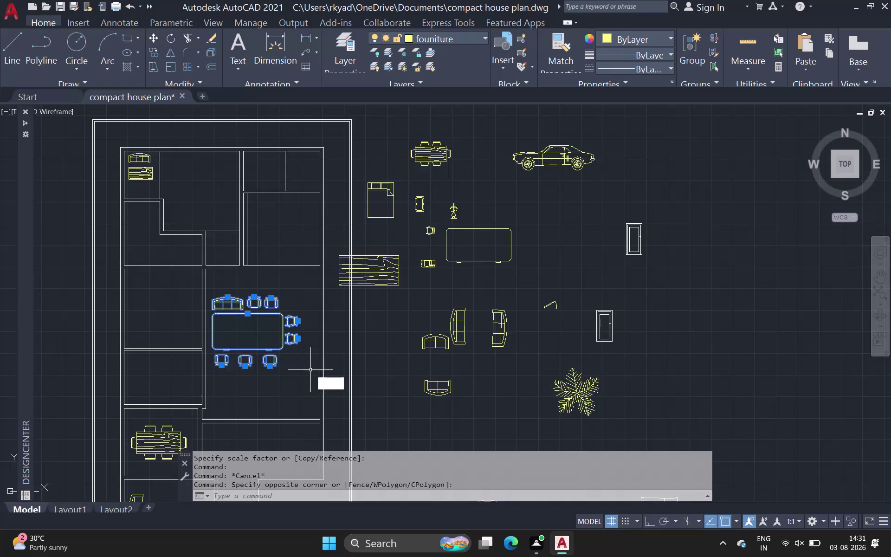
Move the dining table and eight chairs into the central room, then select the bed block.
click(281, 348)
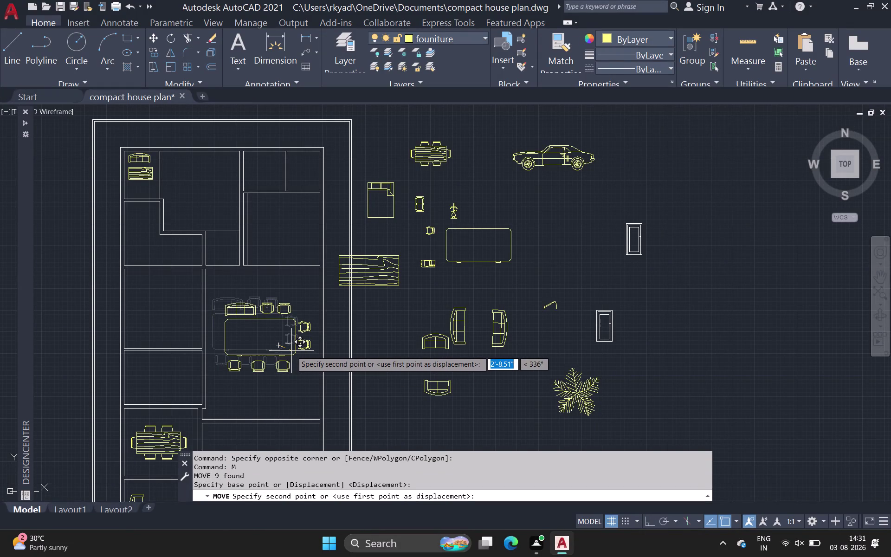
click(292, 350)
scroll(down, 3)
middle_drag(366, 368, 358, 351)
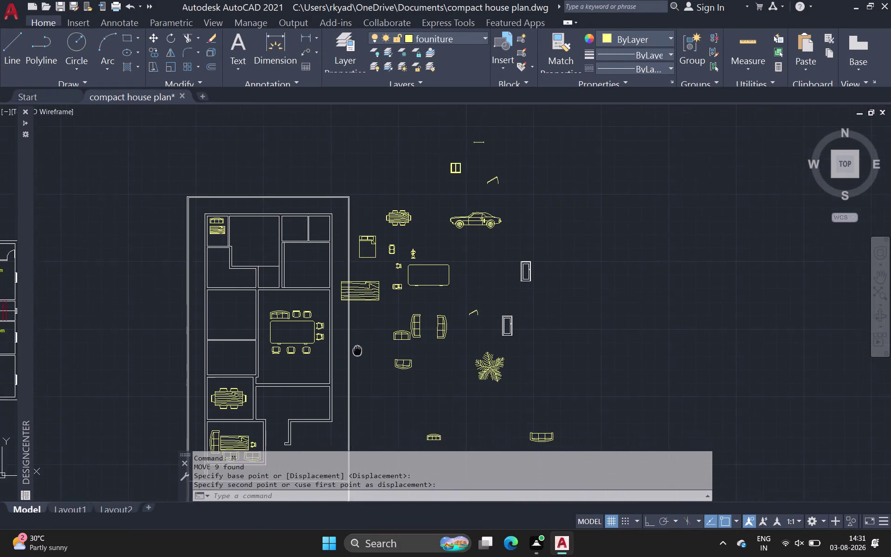
middle_drag(358, 351, 332, 323)
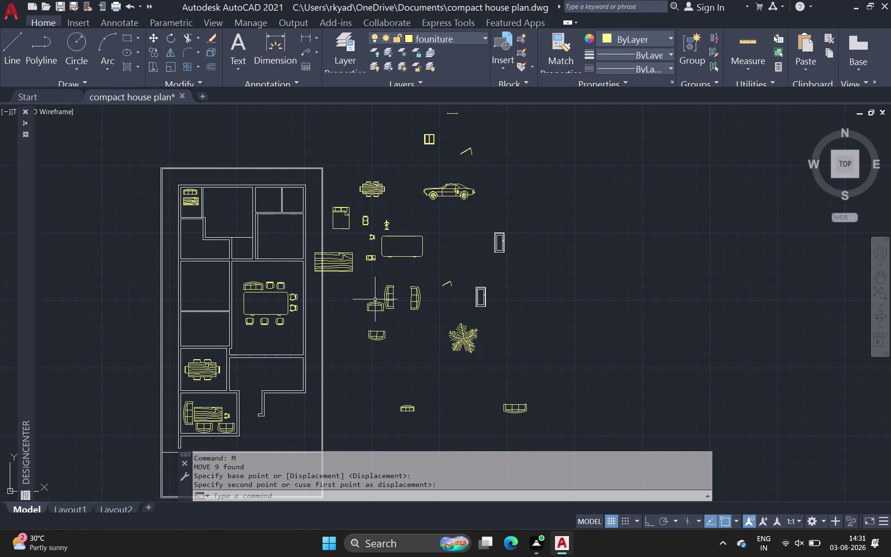
click(343, 209)
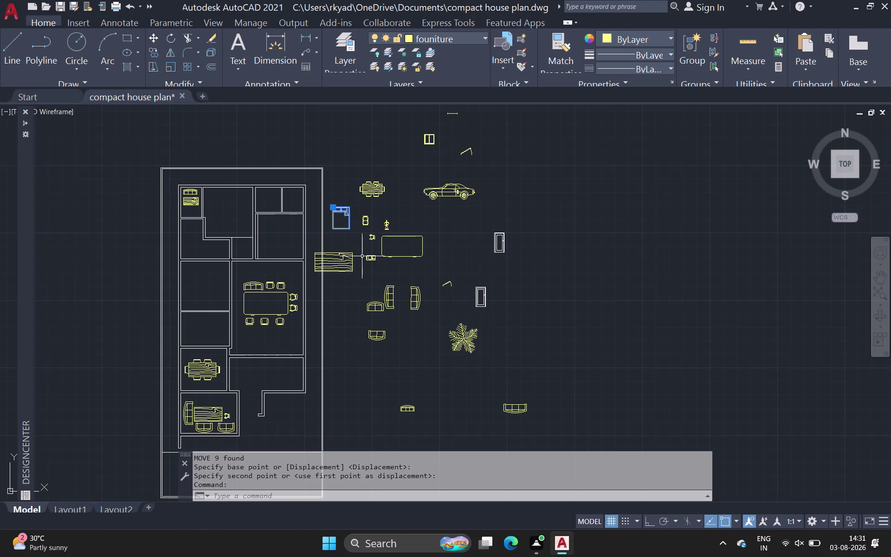
Copy the bed block to a spot below the loose furniture.
key(c)
key(o)
key(space)
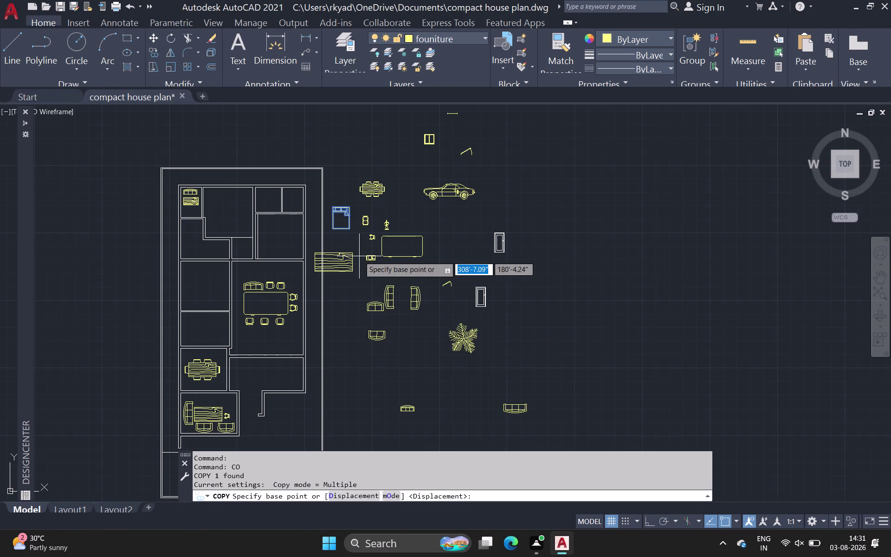
click(345, 230)
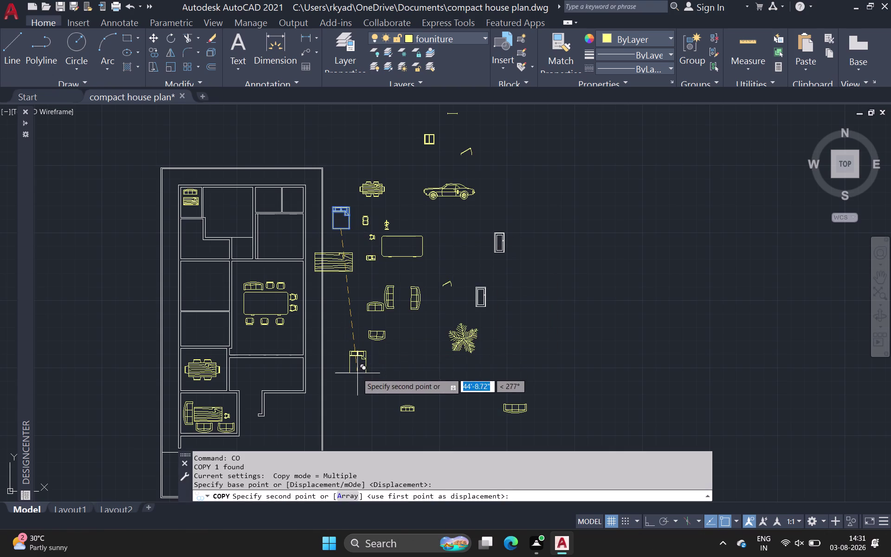
click(357, 374)
key(Escape)
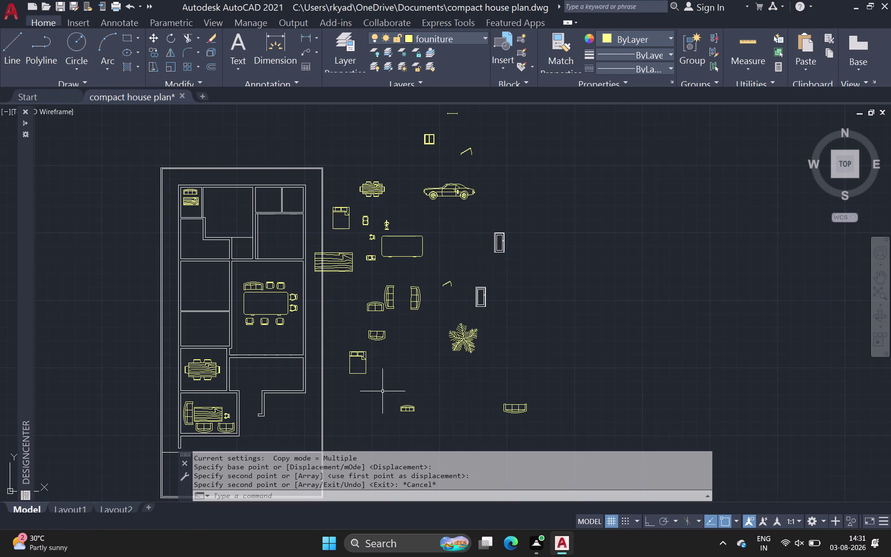
Rotate the copied bed about a pivot point to its new orientation.
drag(341, 341, 342, 353)
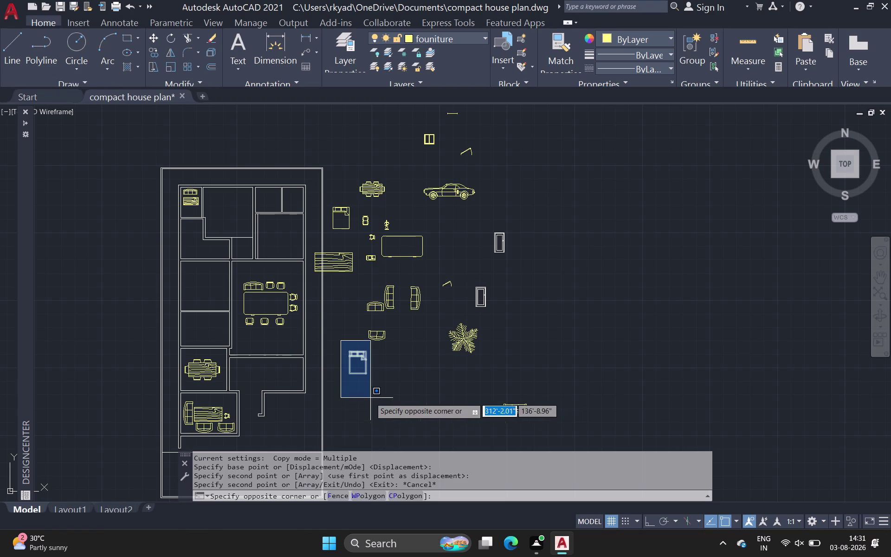
click(370, 398)
key(r)
key(o)
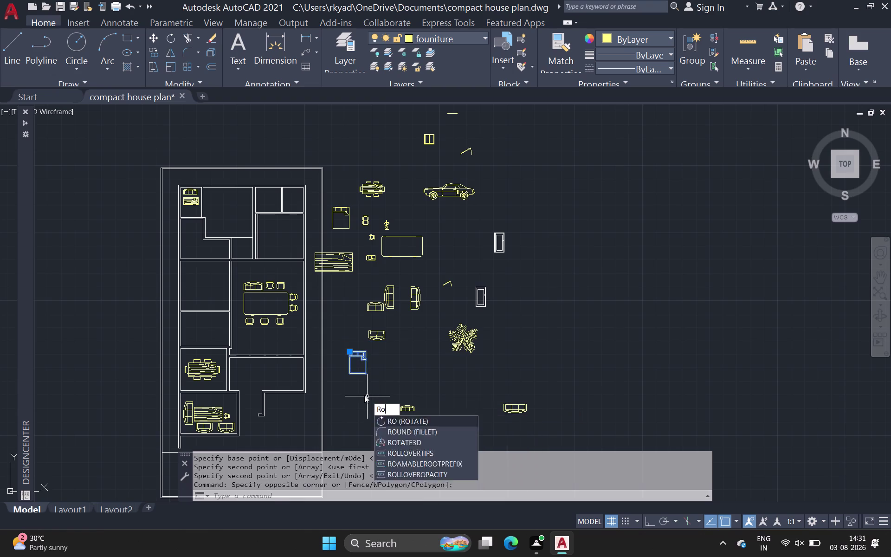
key(space)
click(367, 376)
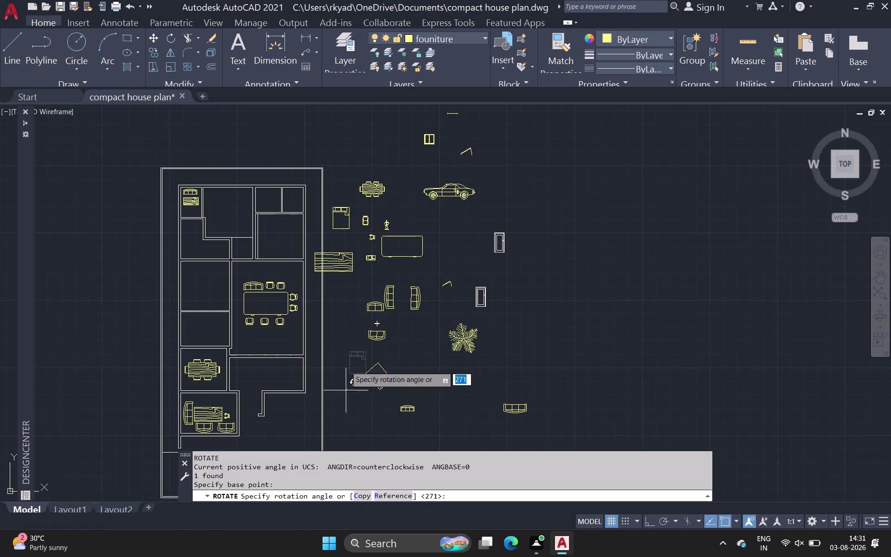
click(363, 314)
click(367, 384)
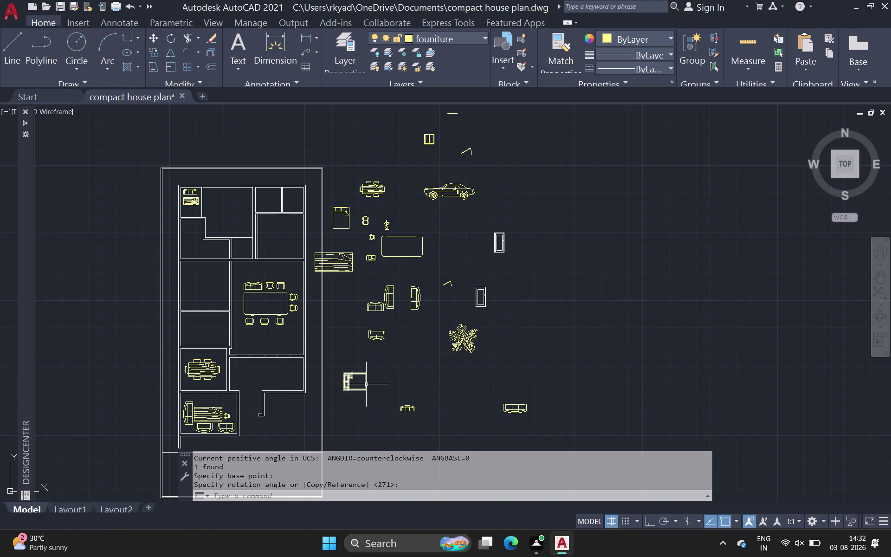
Copy the rotated bed into the upper room of the house plan.
key(c)
key(o)
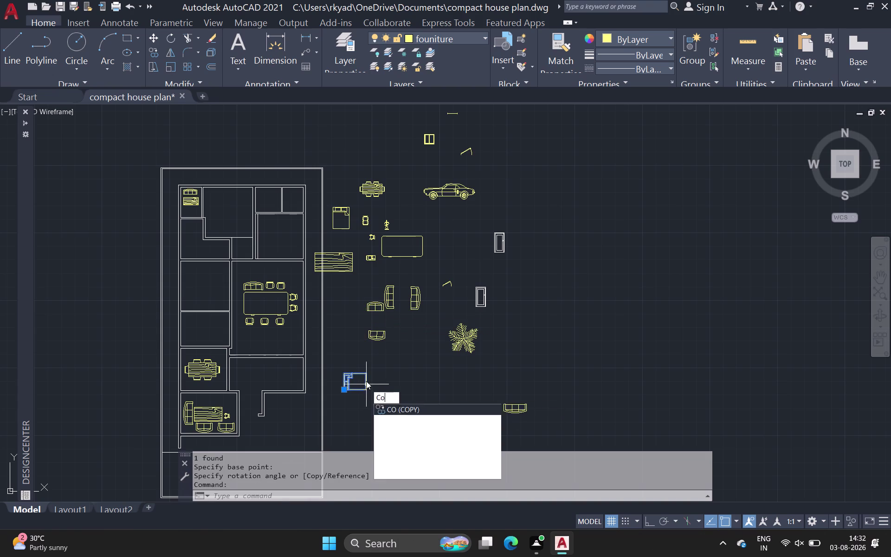
key(space)
click(366, 390)
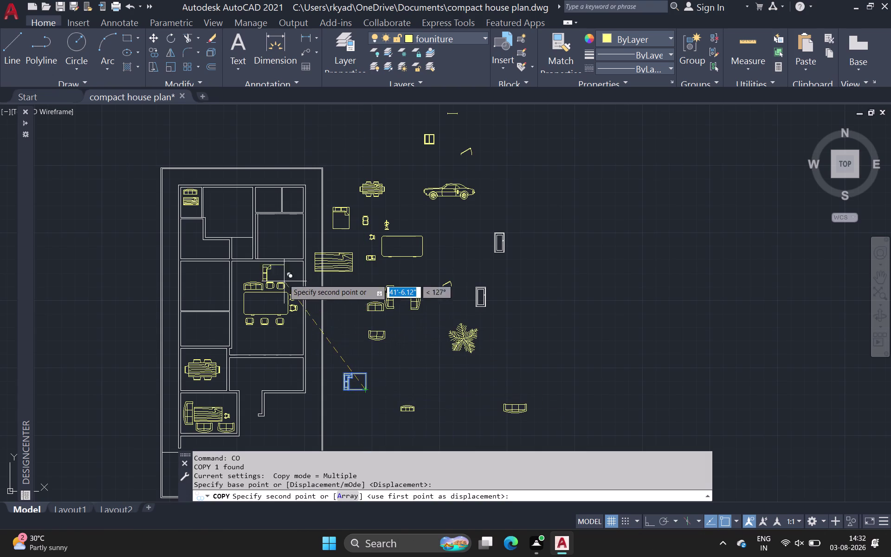
click(282, 245)
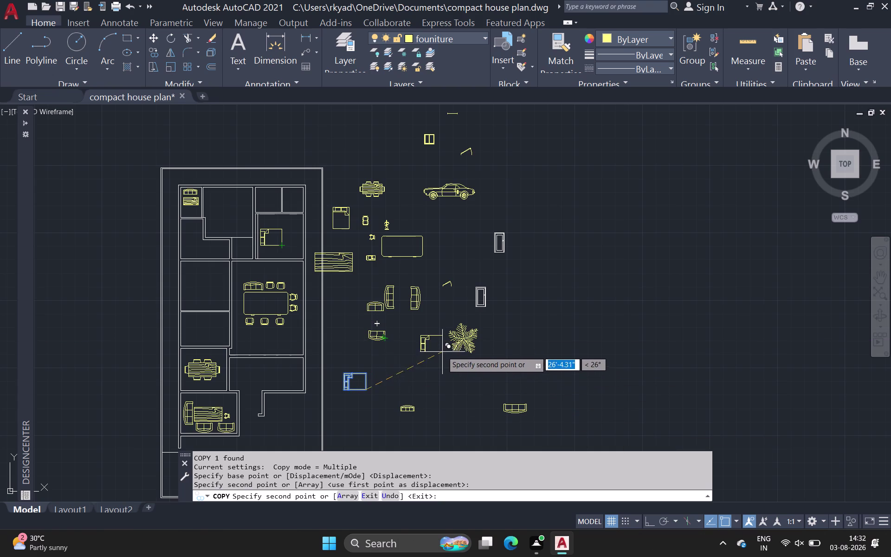
key(Escape)
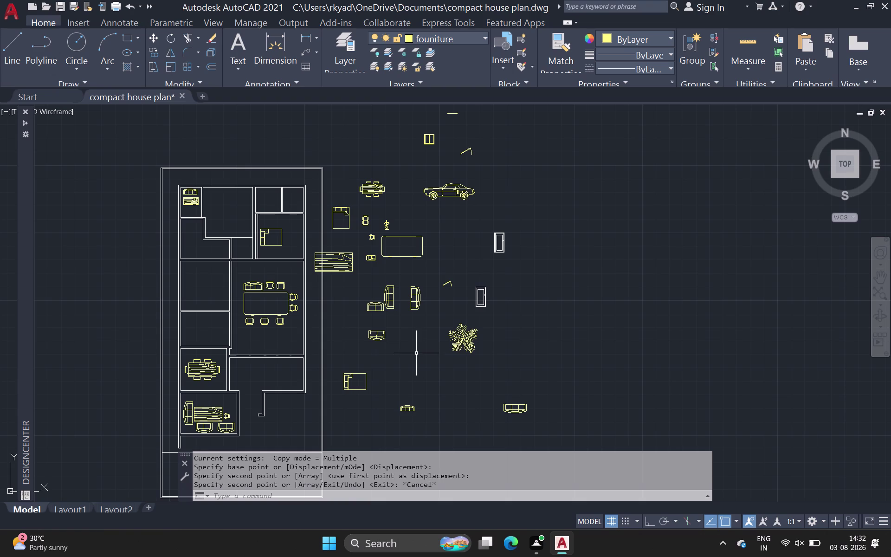
scroll(down, 3)
Browse DesignCenter to House Designer.dwg Blocks and open Toilet - top for insertion.
middle_drag(378, 348, 358, 326)
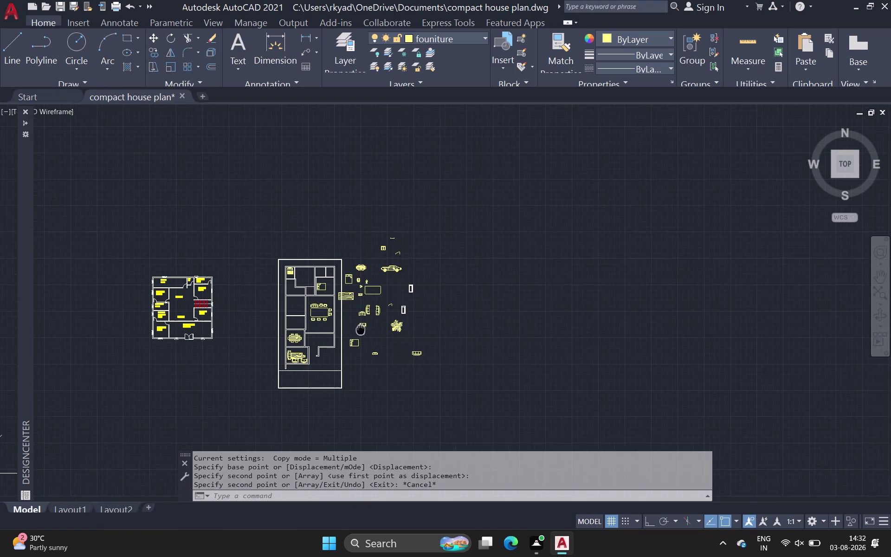
middle_drag(357, 326, 326, 314)
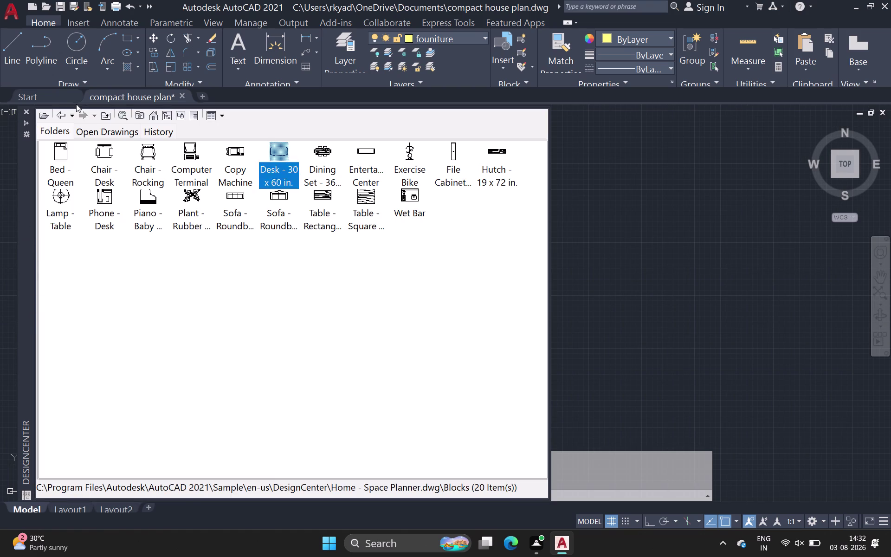
click(151, 115)
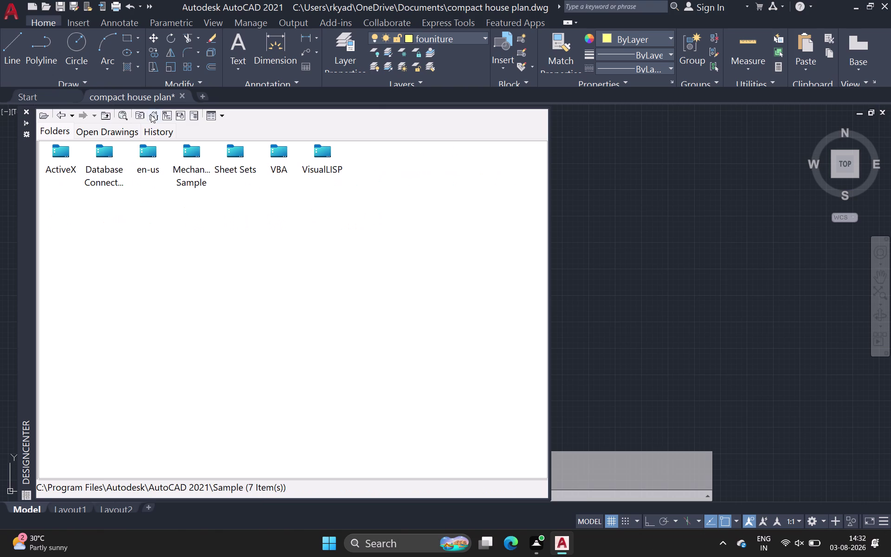
click(151, 154)
double_click(151, 153)
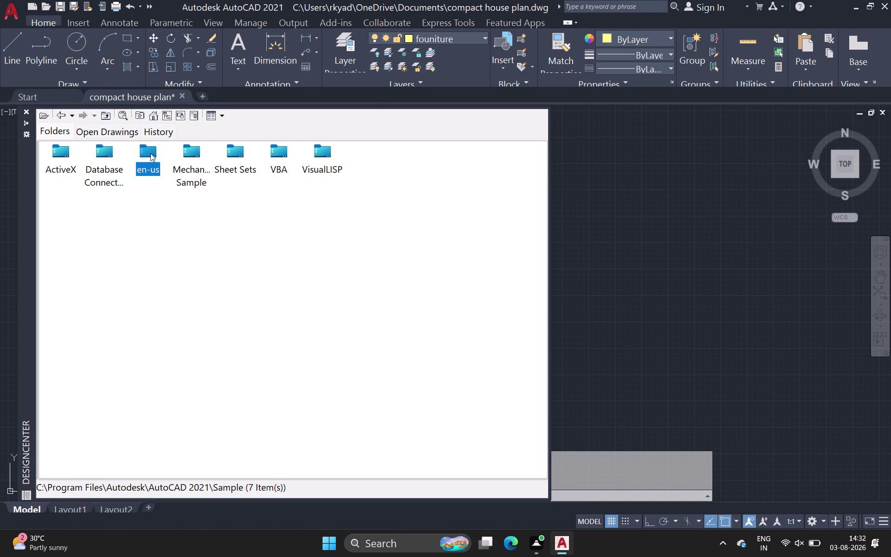
click(75, 158)
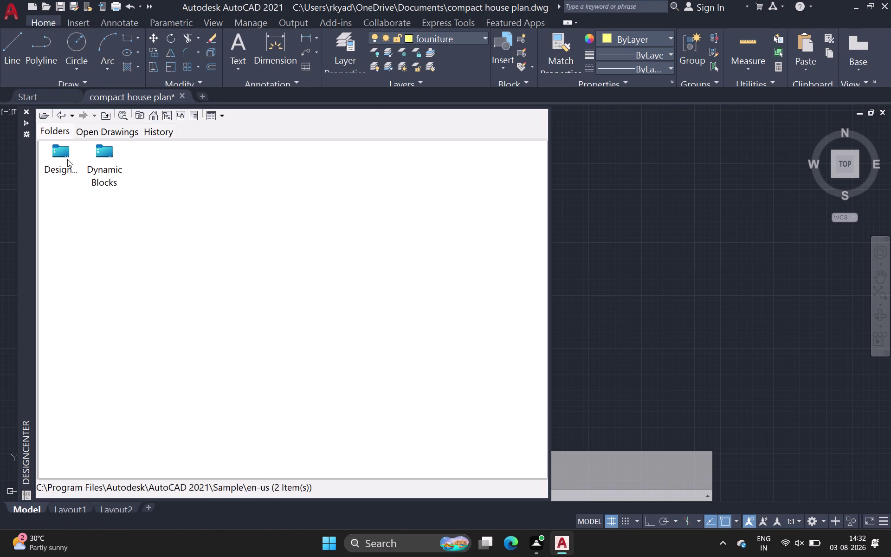
double_click(62, 160)
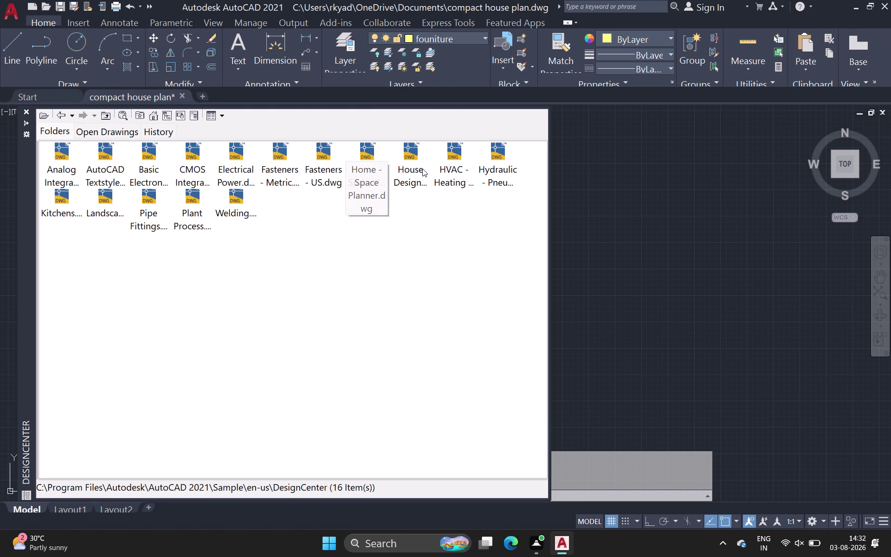
double_click(410, 168)
double_click(409, 152)
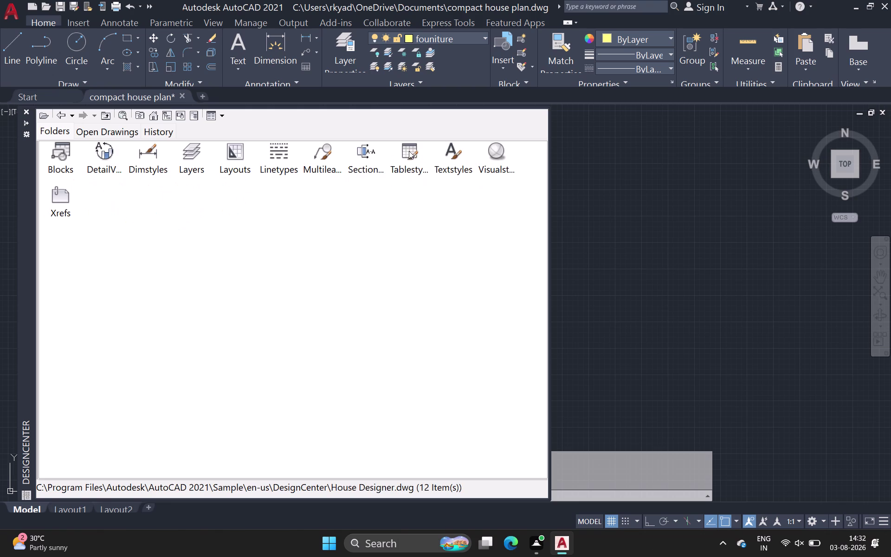
double_click(65, 145)
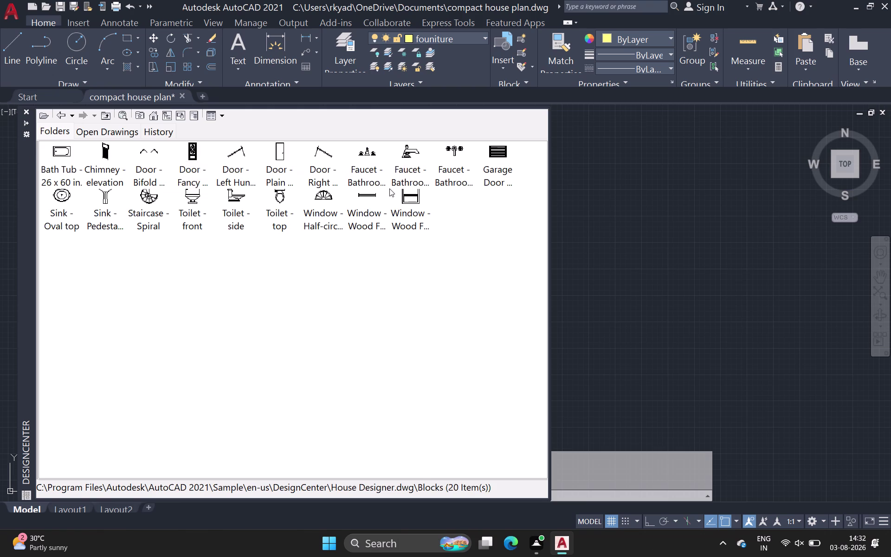
double_click(279, 195)
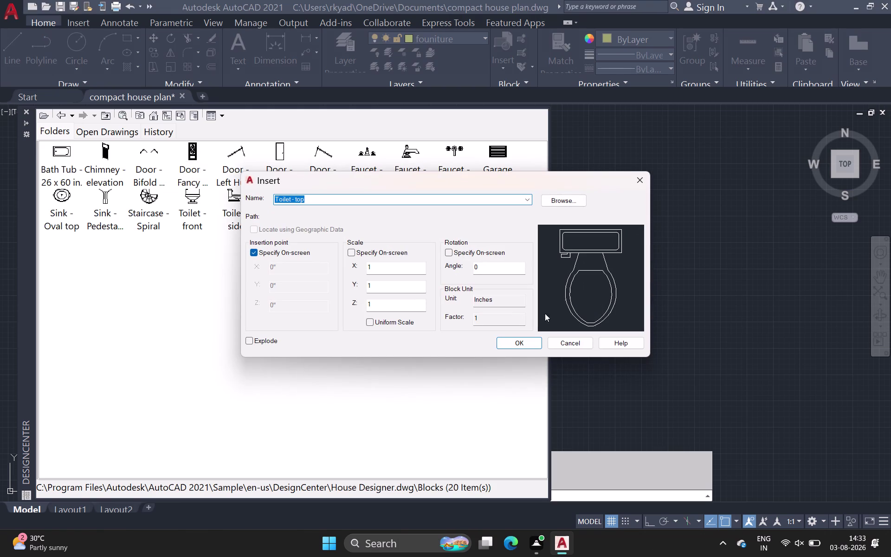
Accept the Toilet - top insertion settings and try placing it in the drawing.
click(533, 342)
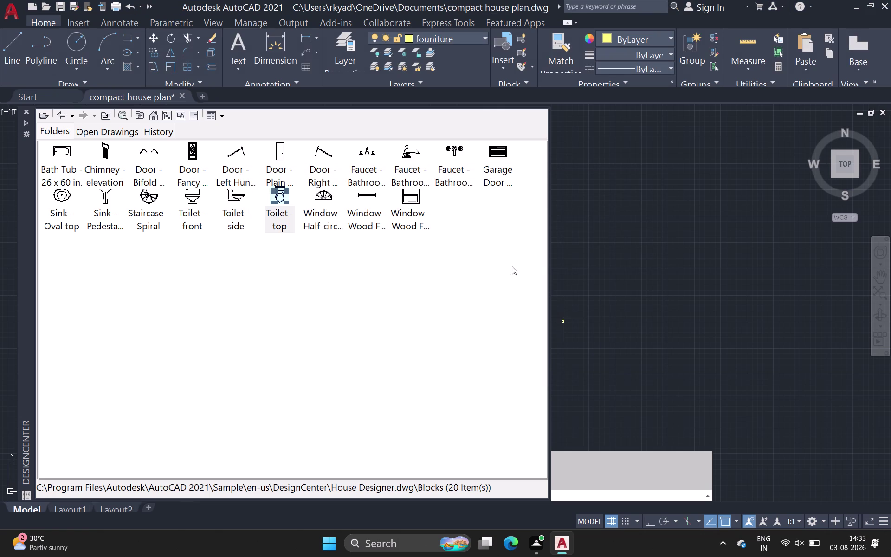
click(565, 271)
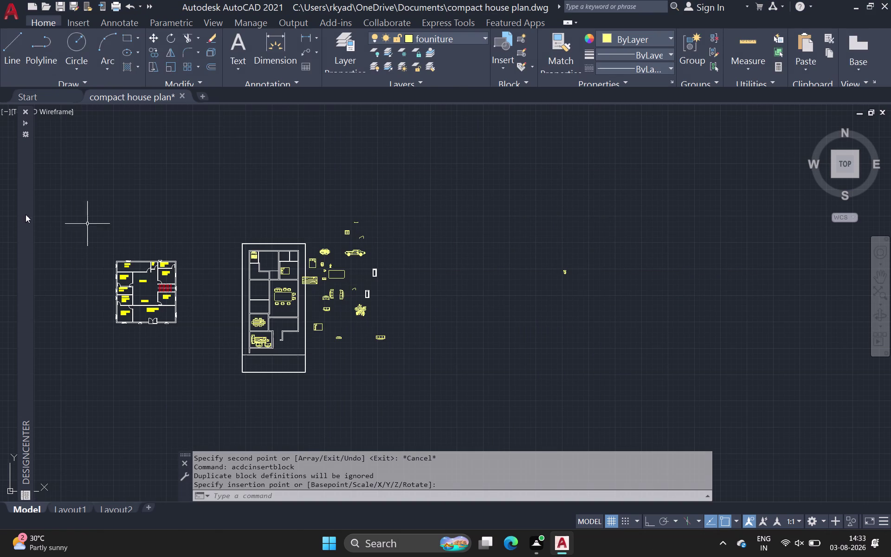
click(12, 203)
click(24, 201)
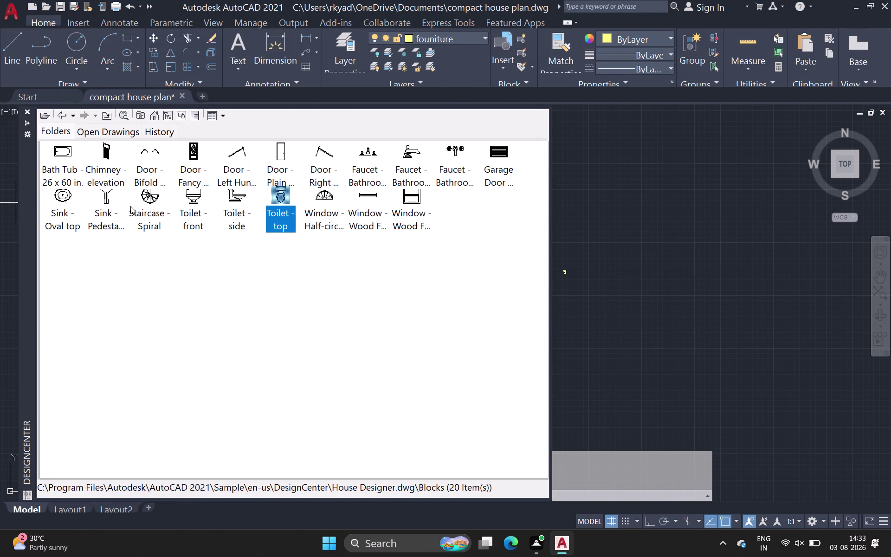
Try inserting the Sink - Oval top and Toilet - side blocks from DesignCenter.
double_click(62, 196)
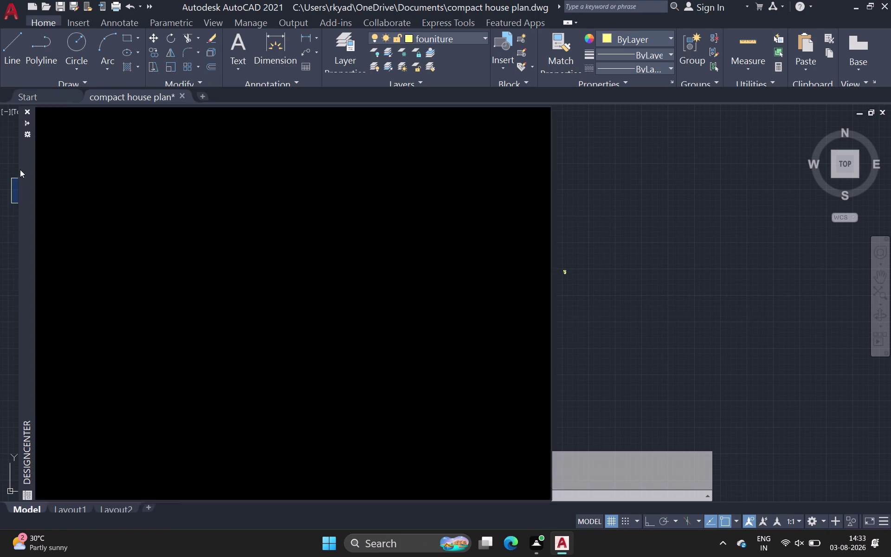
double_click(75, 198)
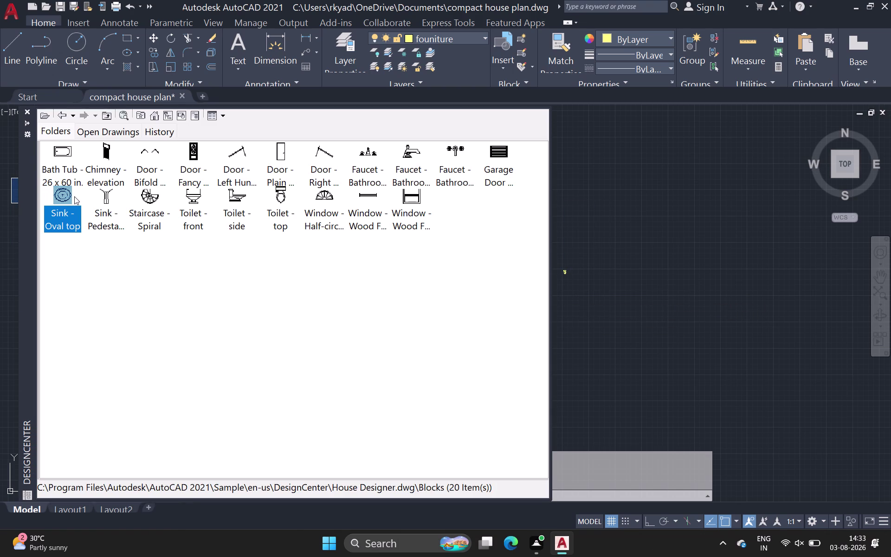
double_click(65, 194)
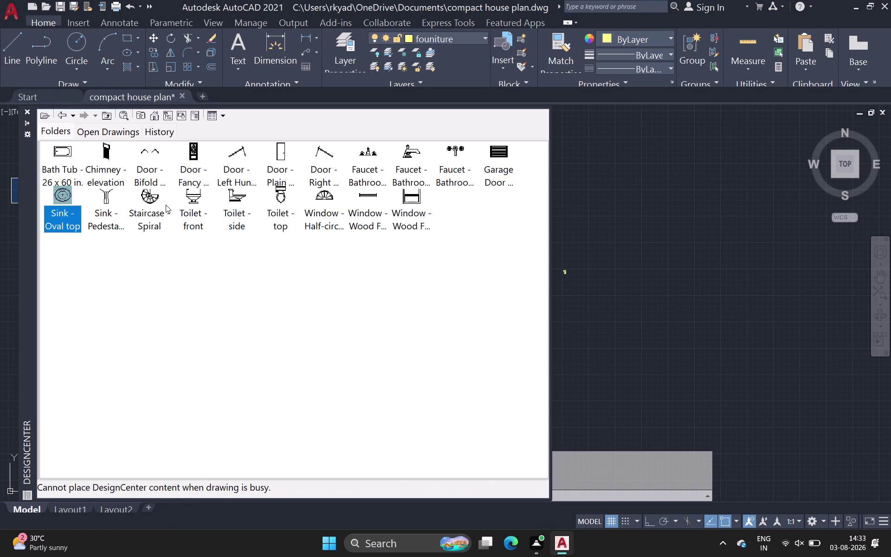
double_click(236, 199)
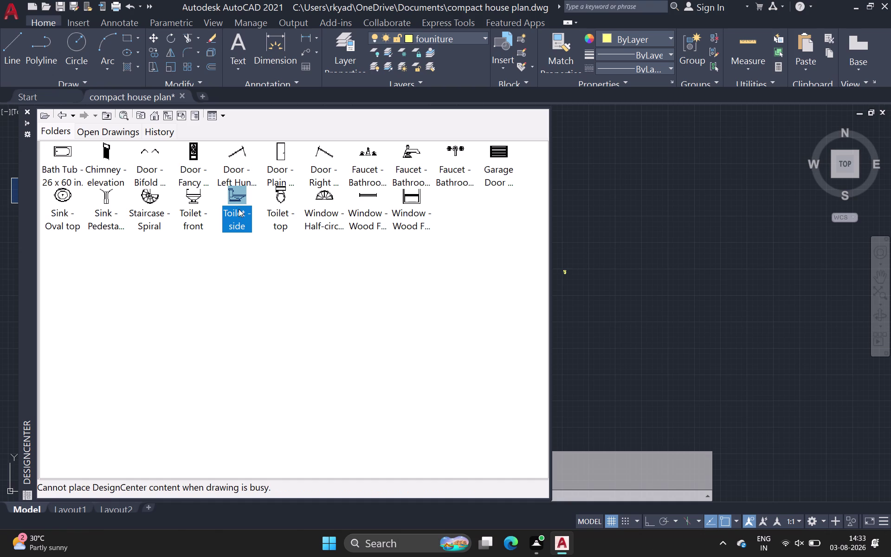
double_click(235, 213)
double_click(240, 222)
double_click(322, 168)
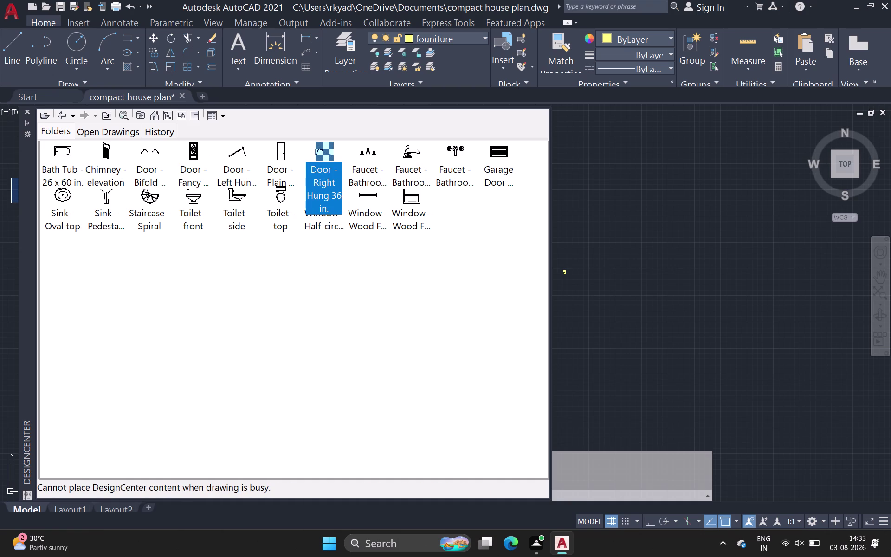
Try the Door - Right Hung and Garage Door blocks, then cancel the pending command.
double_click(503, 169)
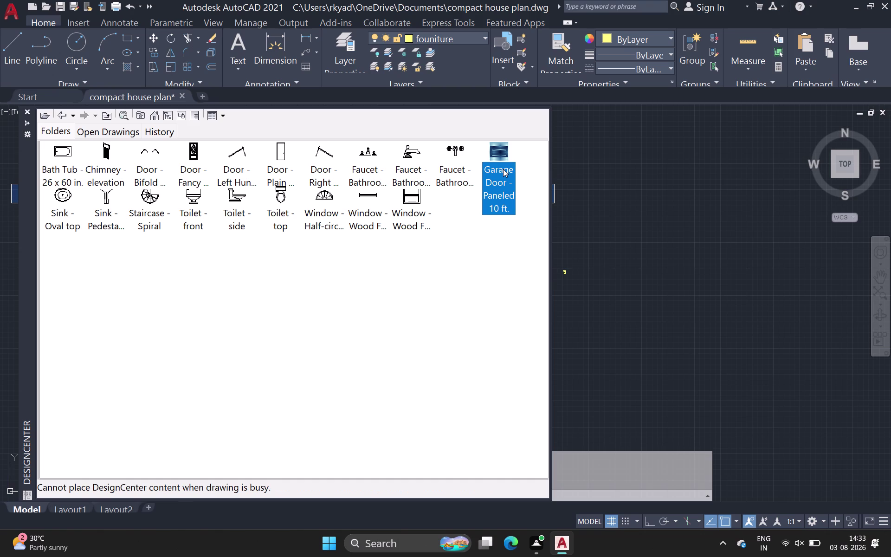
double_click(487, 151)
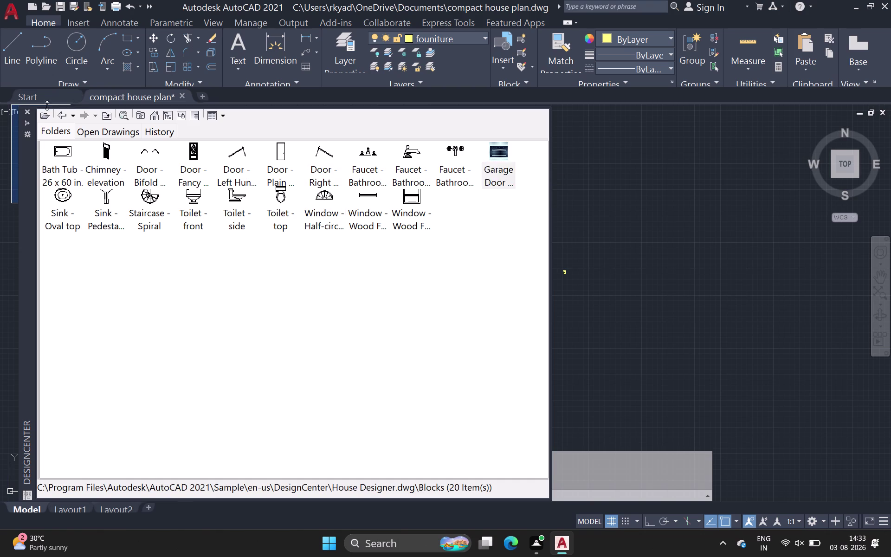
key(Escape)
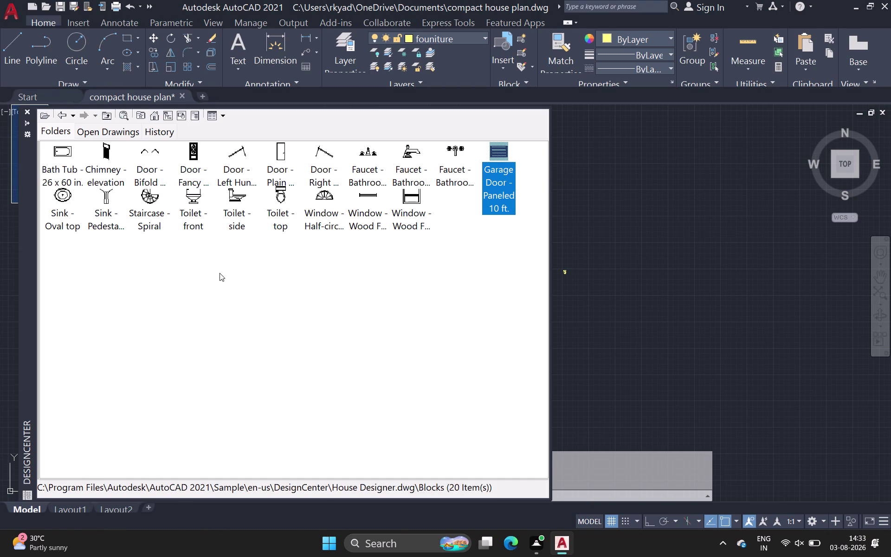
key(Escape)
key(Escape)
key(Escape)
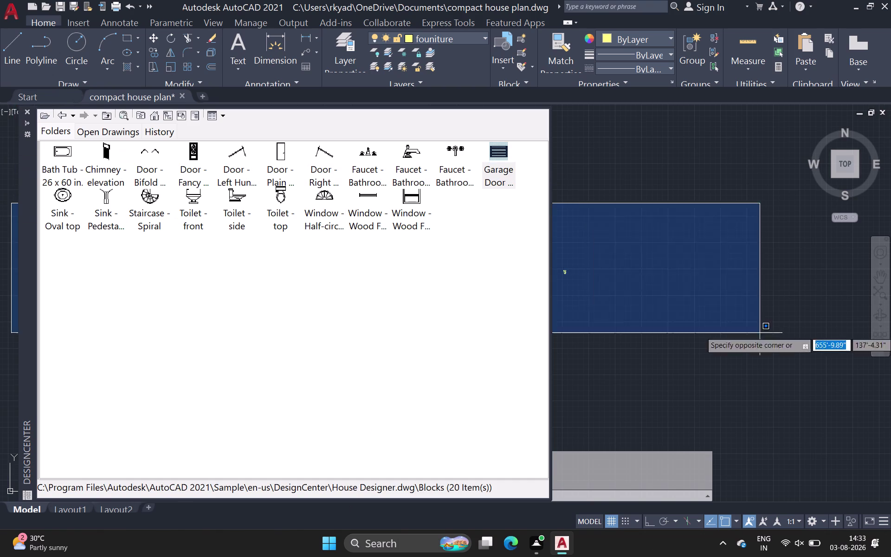
key(Escape)
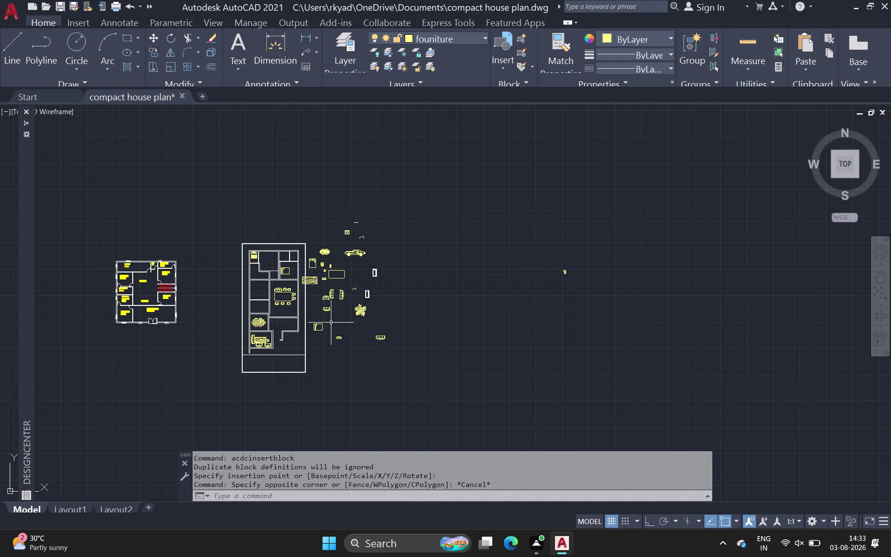
Bring back DesignCenter and dismiss the Toilet - side insertion options.
click(26, 194)
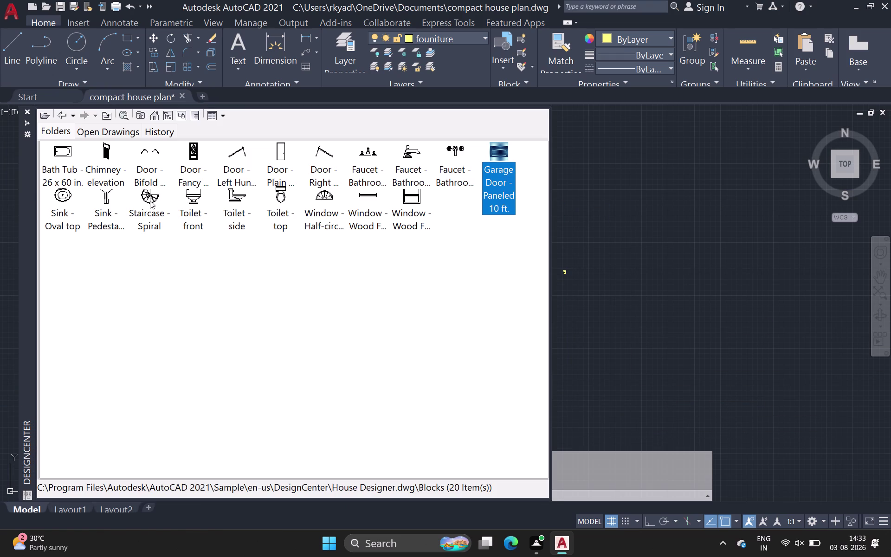
double_click(240, 199)
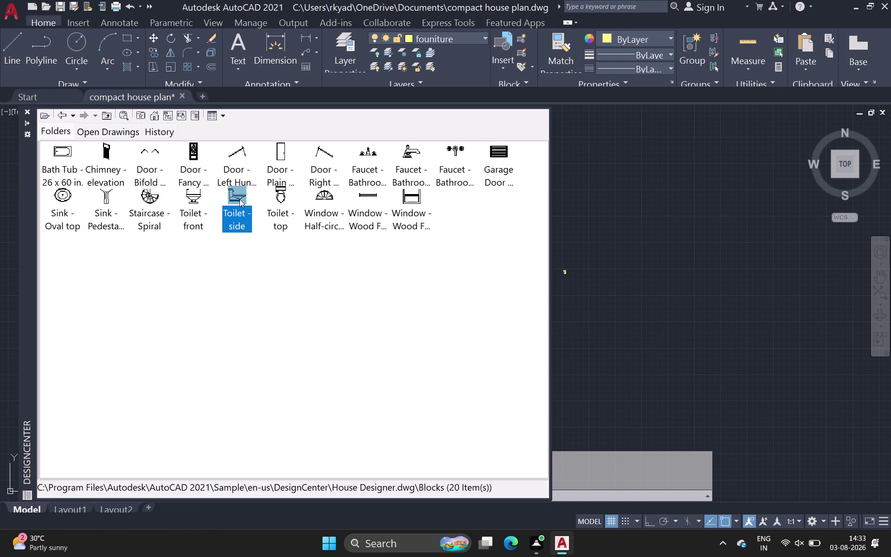
click(517, 341)
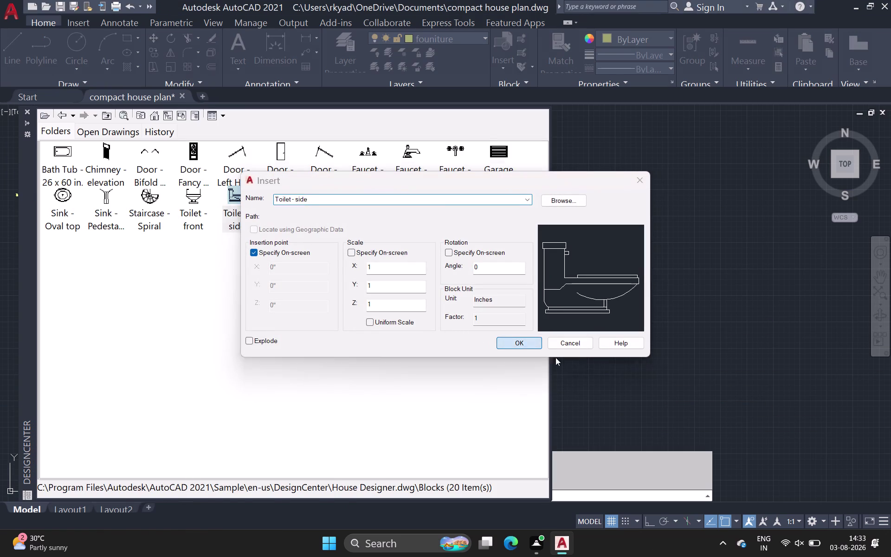
click(567, 312)
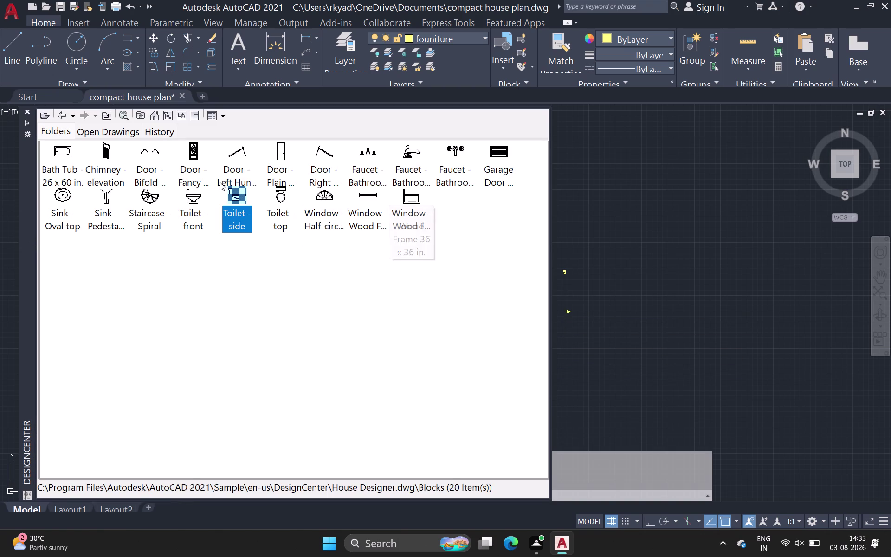
Insert the Door - Bifold 60 in. Opening block to the right of the plan.
double_click(142, 157)
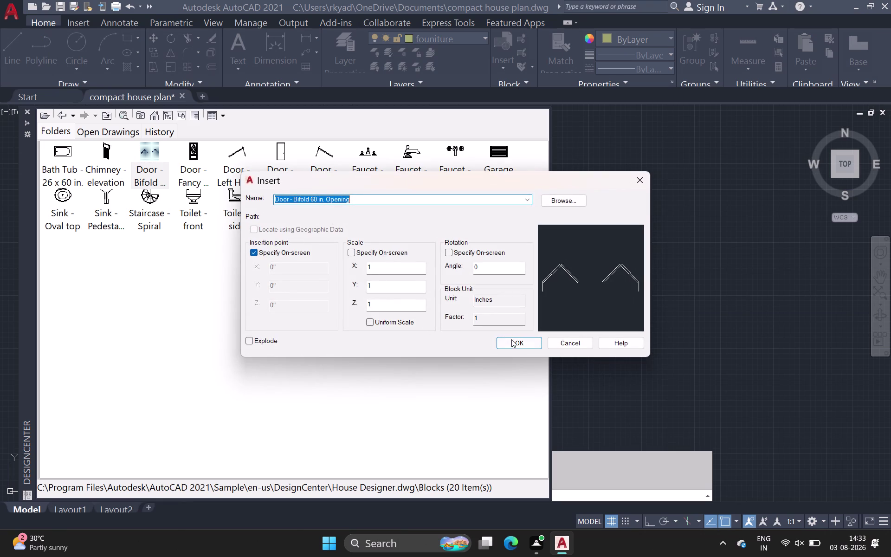
click(513, 344)
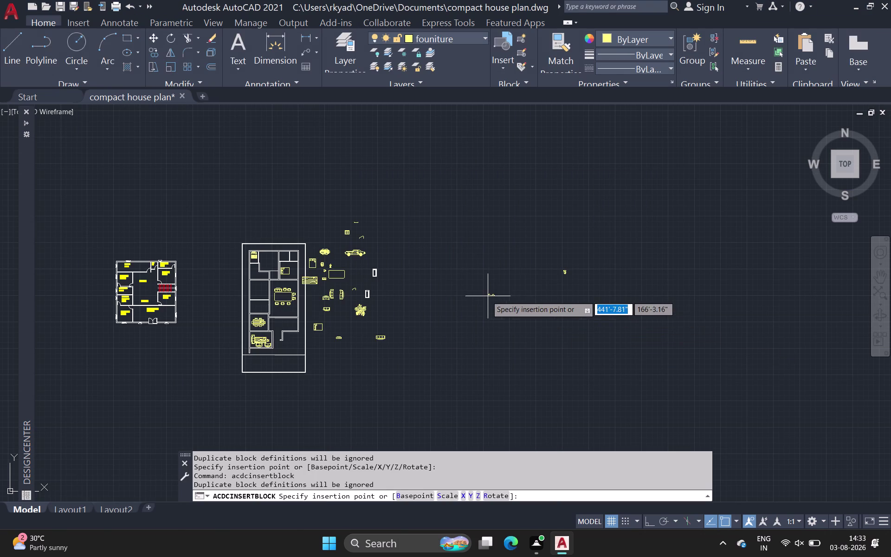
click(480, 294)
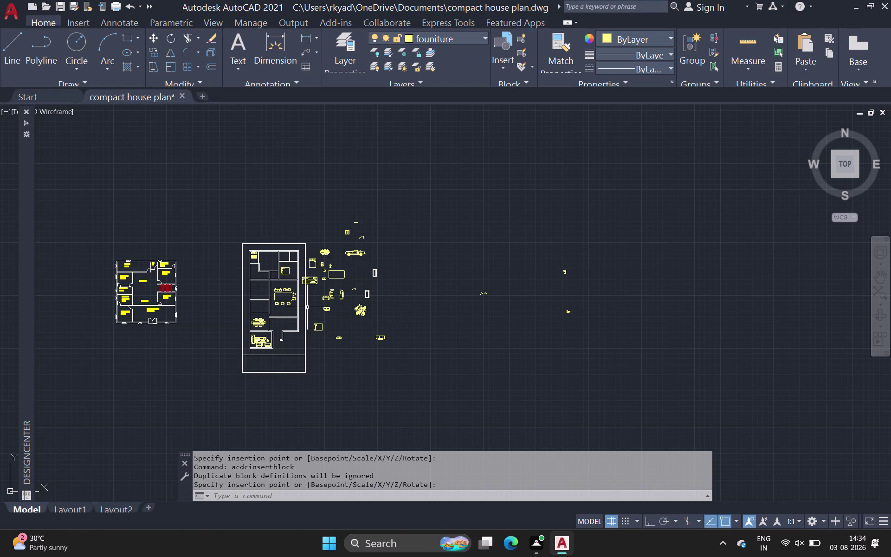
Zoom in and window-select the large rounded-rectangle block among the loose furniture.
scroll(up, 3)
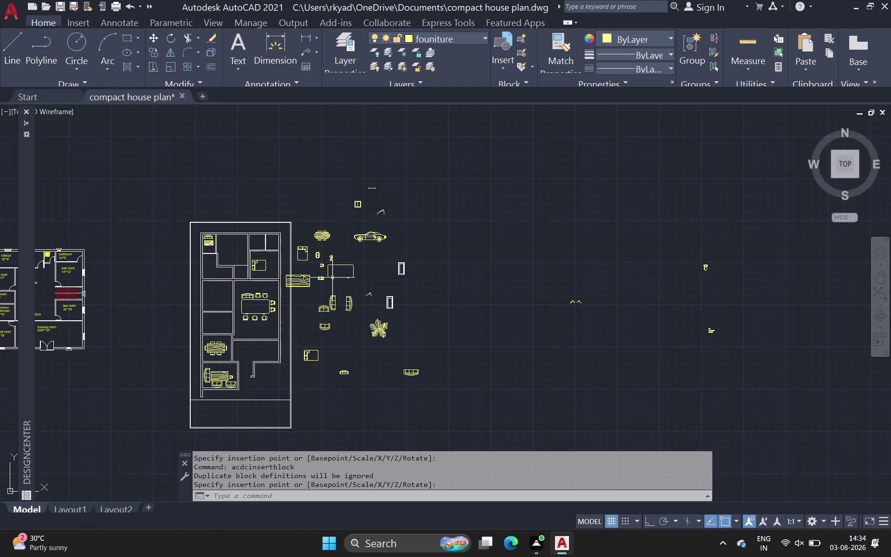
scroll(up, 3)
scroll(up, 3)
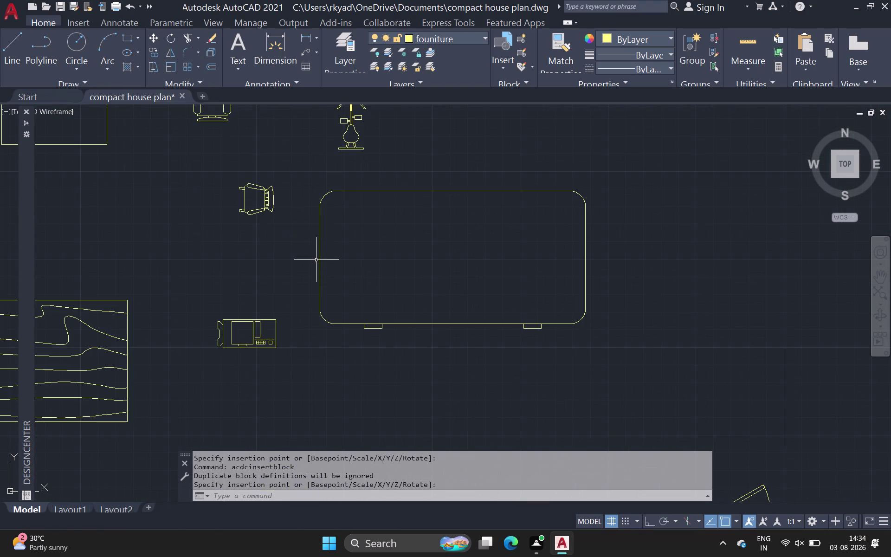
drag(304, 179, 317, 199)
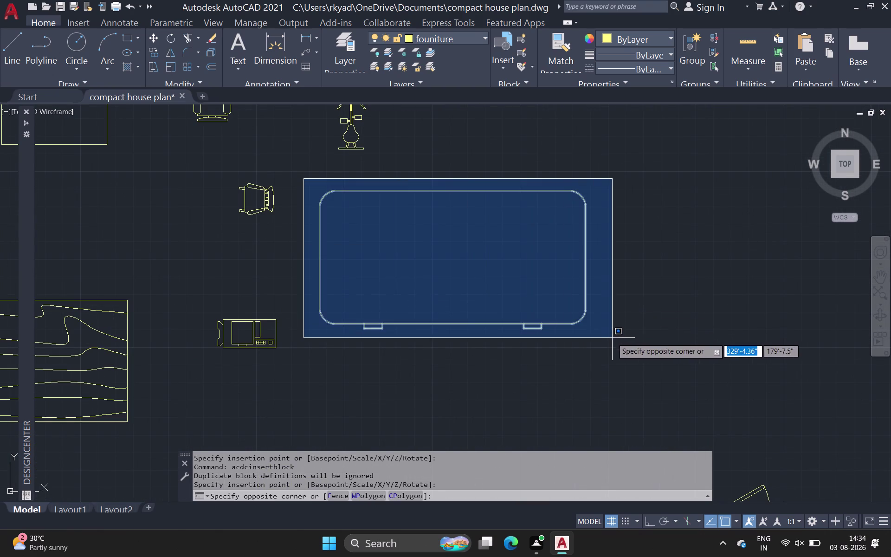
click(612, 338)
Scale the rounded-rectangle fixture down to about half its size.
text(sc)
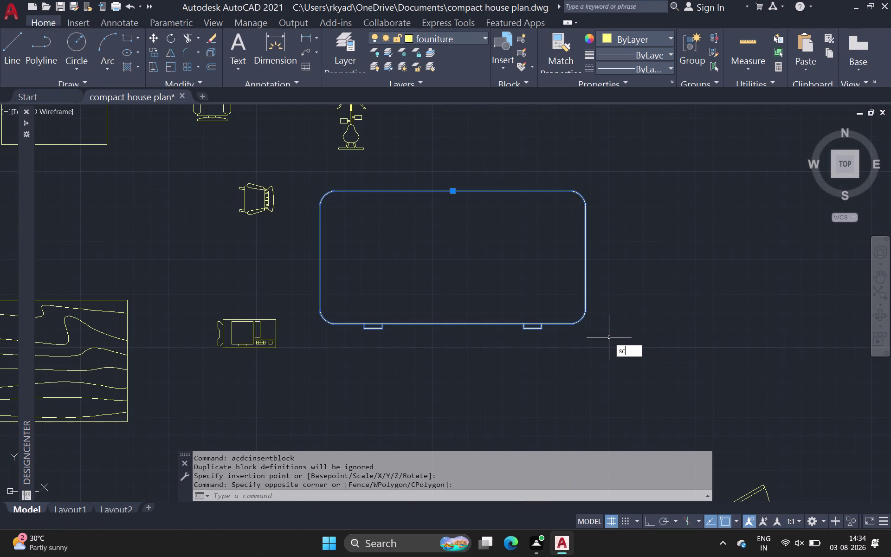
key(space)
click(331, 326)
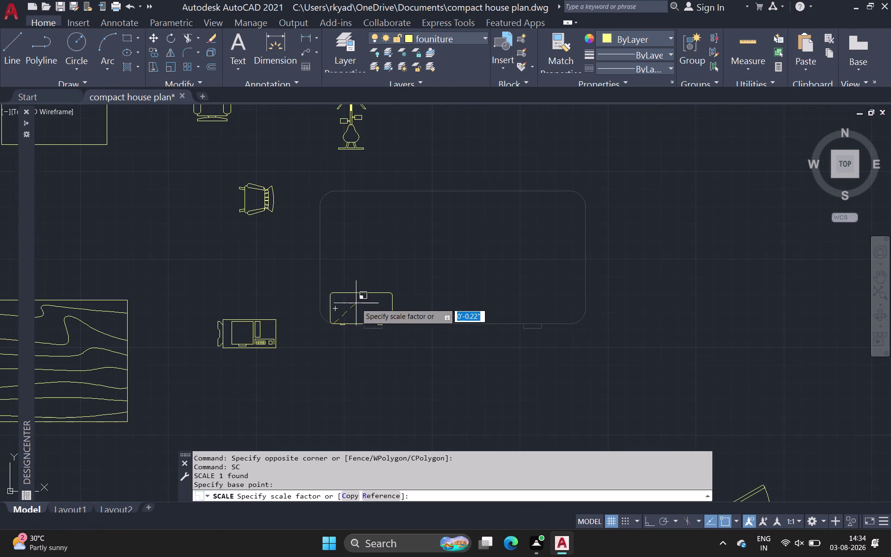
click(388, 280)
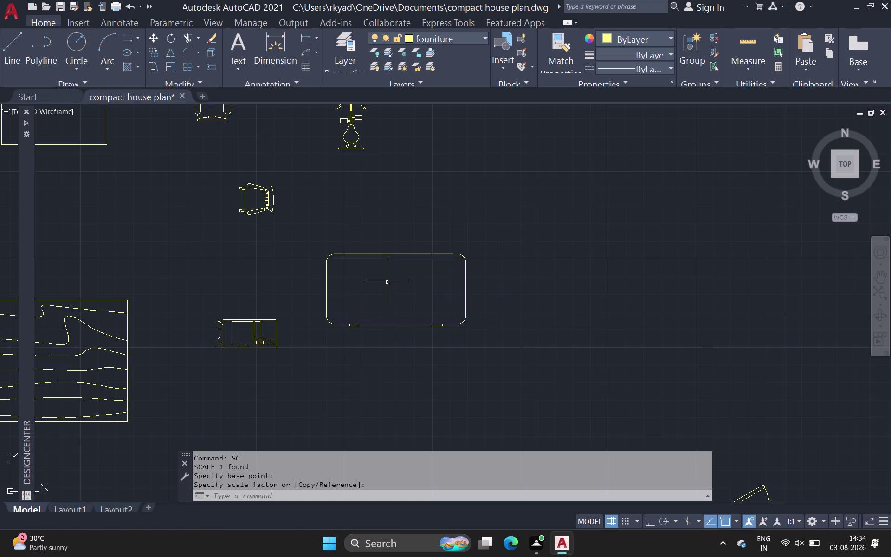
Copy the resized fixture into the upper-left room of the house plan.
click(387, 254)
key(c)
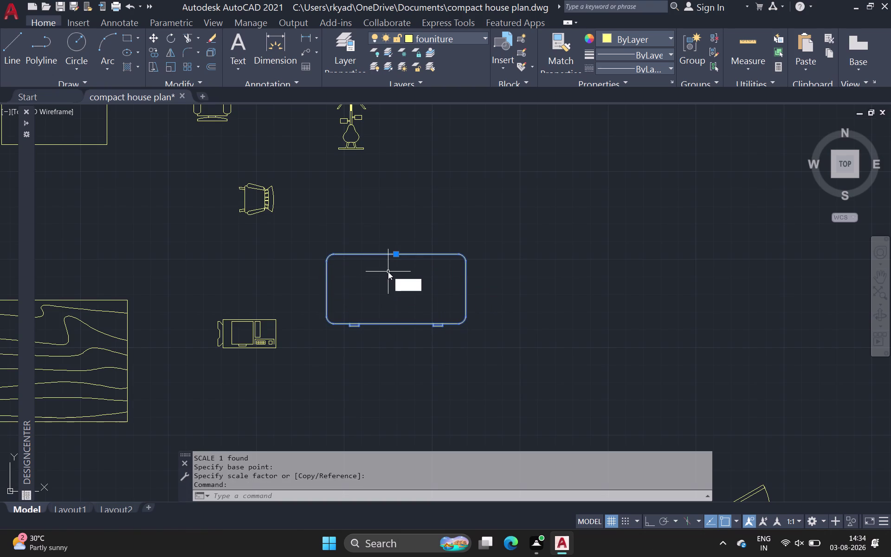
key(o)
key(space)
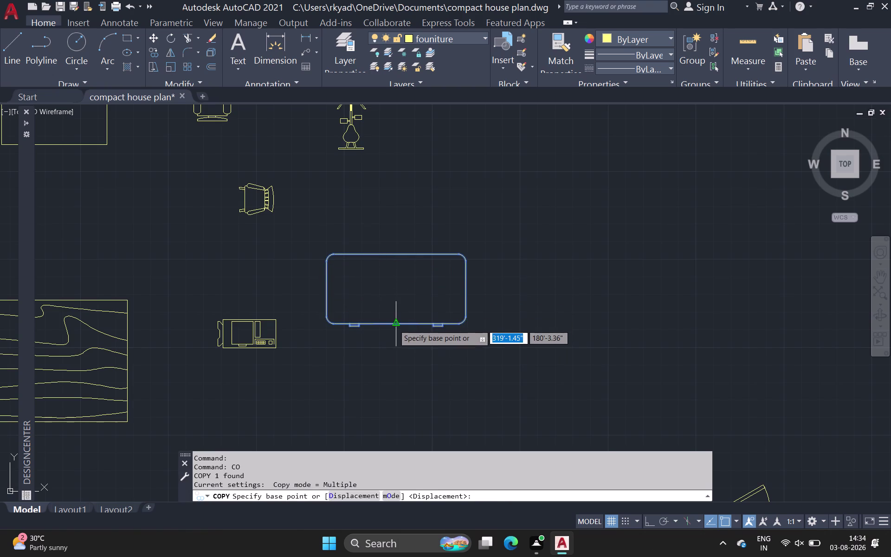
click(393, 325)
scroll(down, 3)
middle_drag(145, 276, 374, 311)
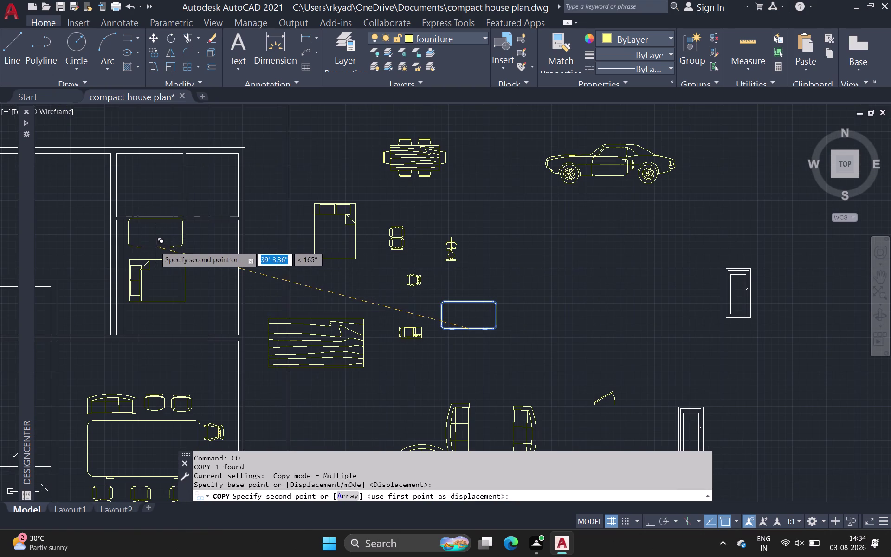
middle_drag(78, 268, 157, 245)
scroll(down, 3)
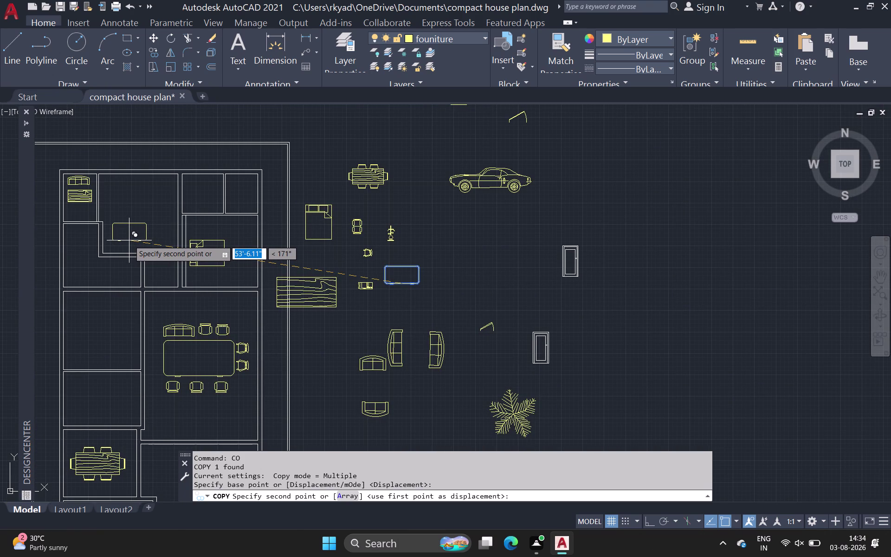
click(129, 241)
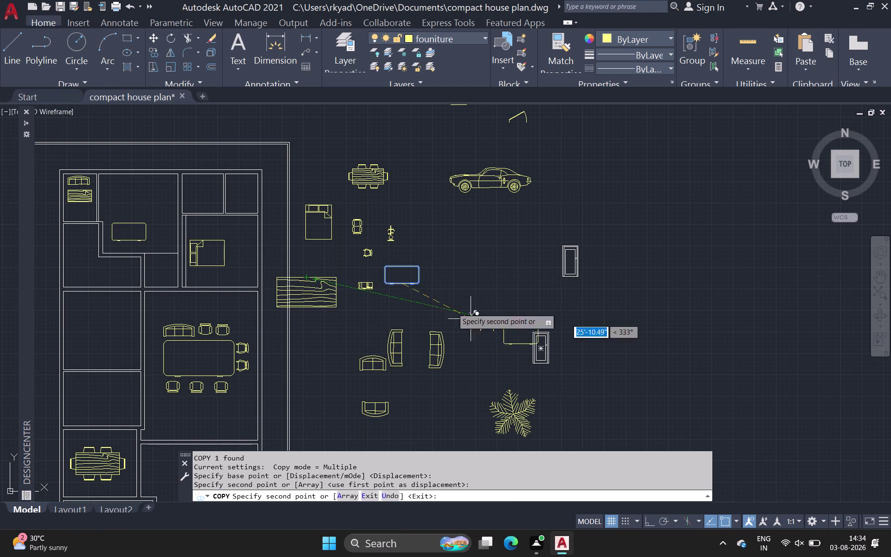
key(Escape)
scroll(down, 3)
Select the curved sofa fixture below the plant and scale it down.
middle_drag(453, 378, 446, 343)
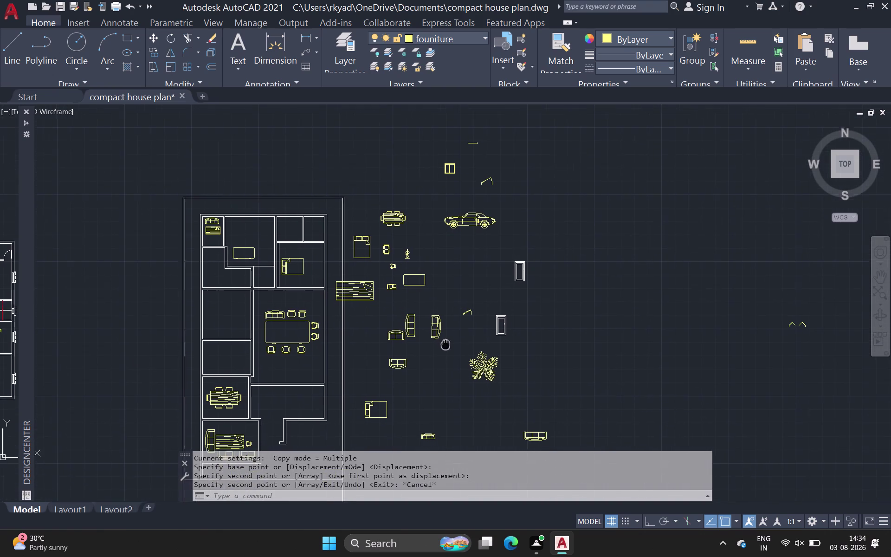
middle_drag(445, 343, 444, 342)
scroll(down, 3)
middle_drag(375, 339, 372, 326)
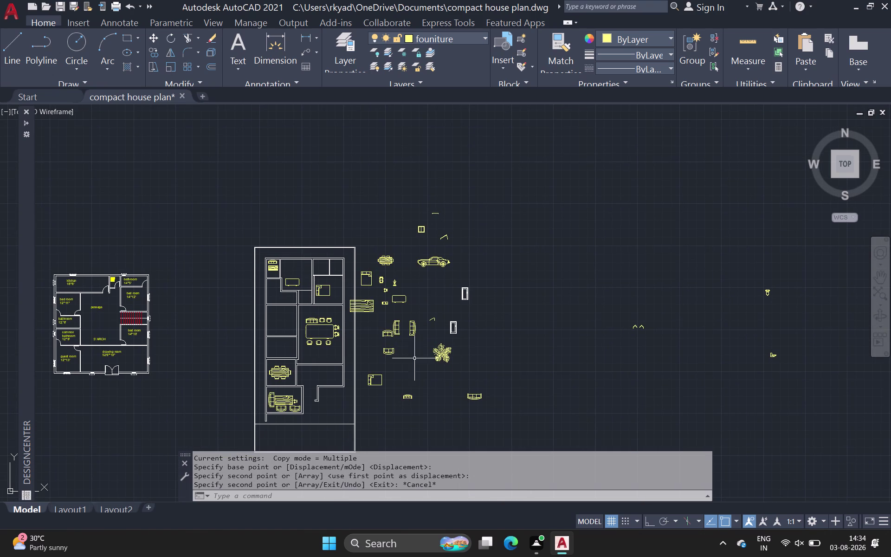
scroll(up, 3)
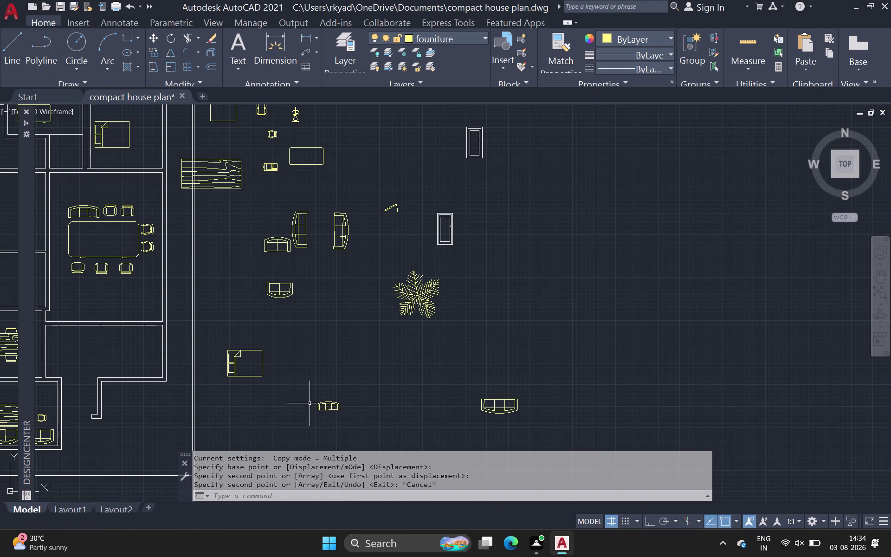
click(491, 401)
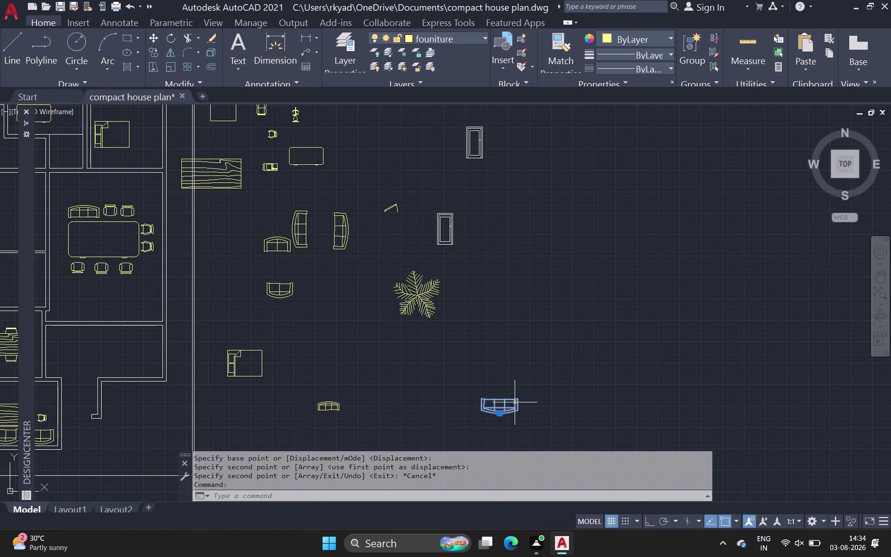
text(sc)
key(space)
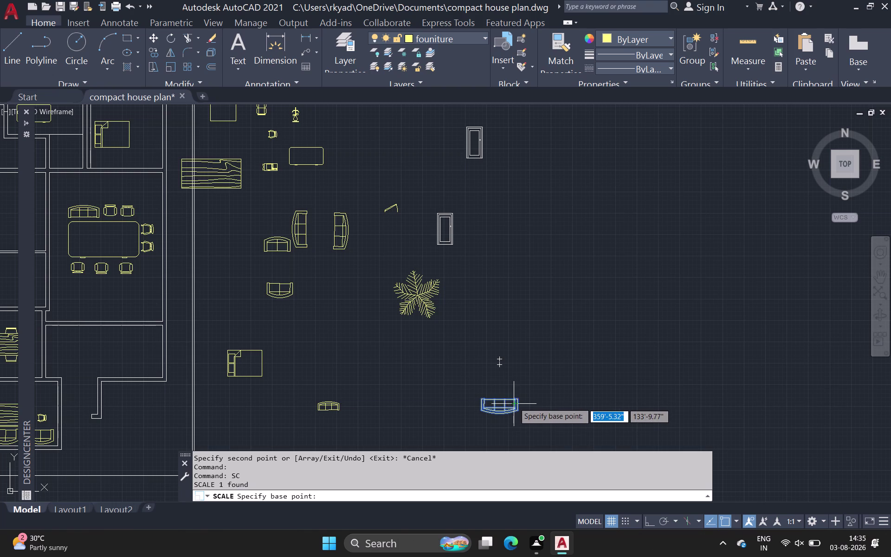
click(516, 398)
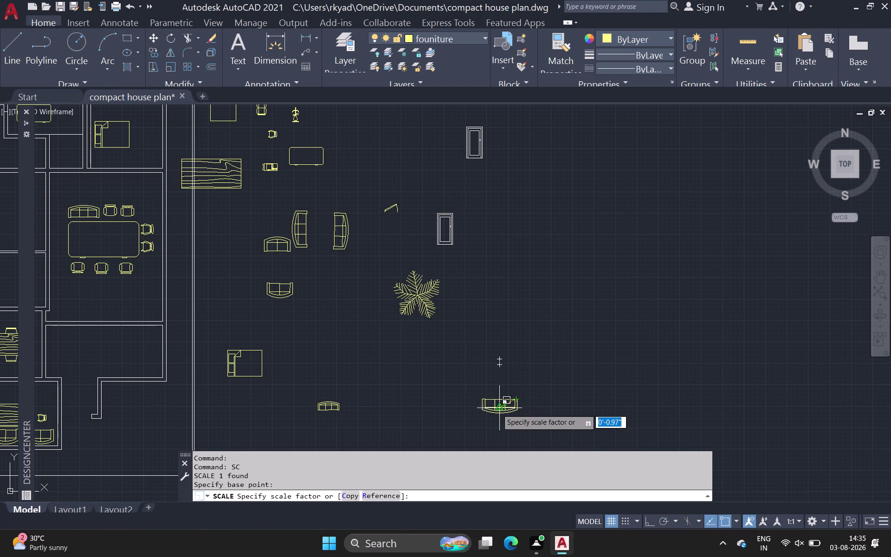
click(502, 403)
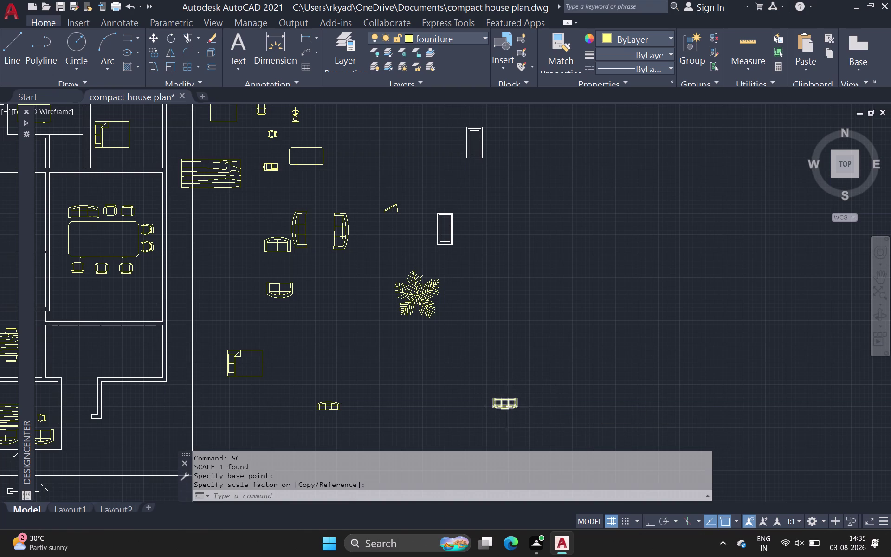
Copy the resized sofa to just below the table in the upper room.
click(507, 408)
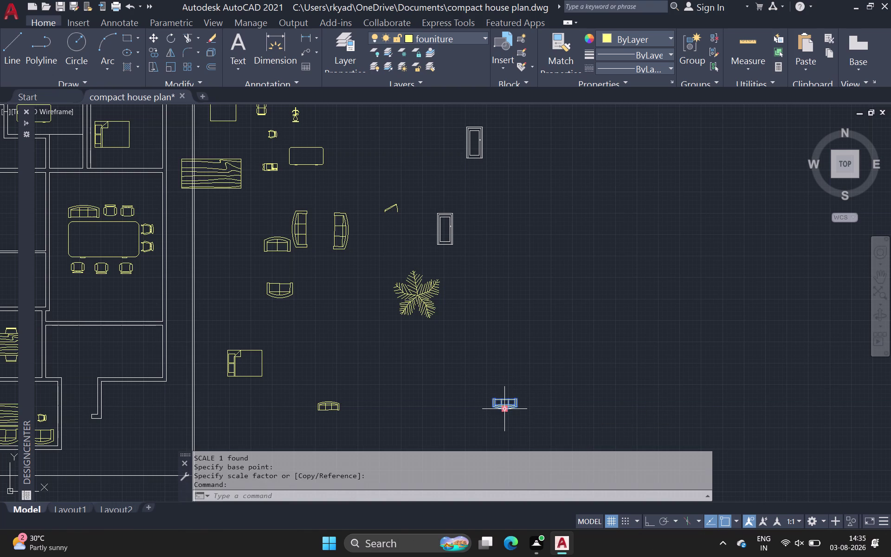
key(c)
text(o)
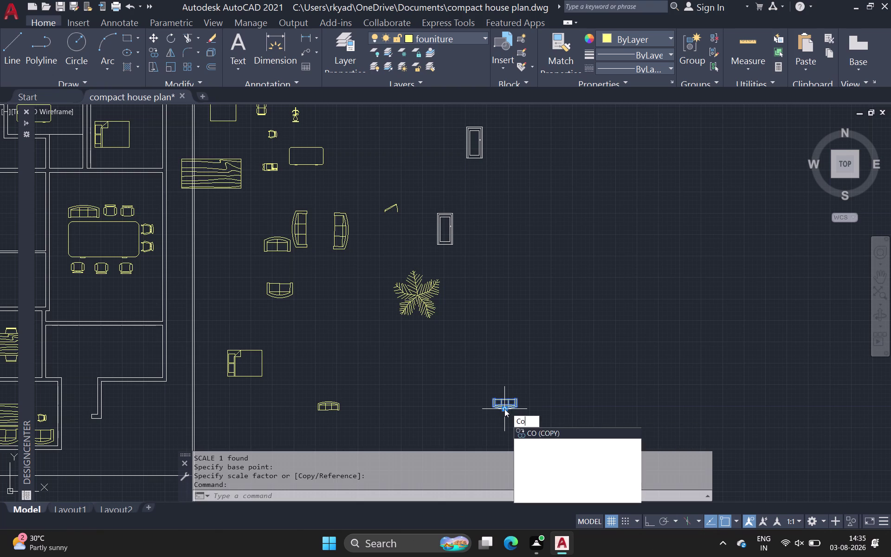
key(space)
click(504, 407)
scroll(down, 3)
middle_drag(337, 386, 367, 362)
scroll(up, 3)
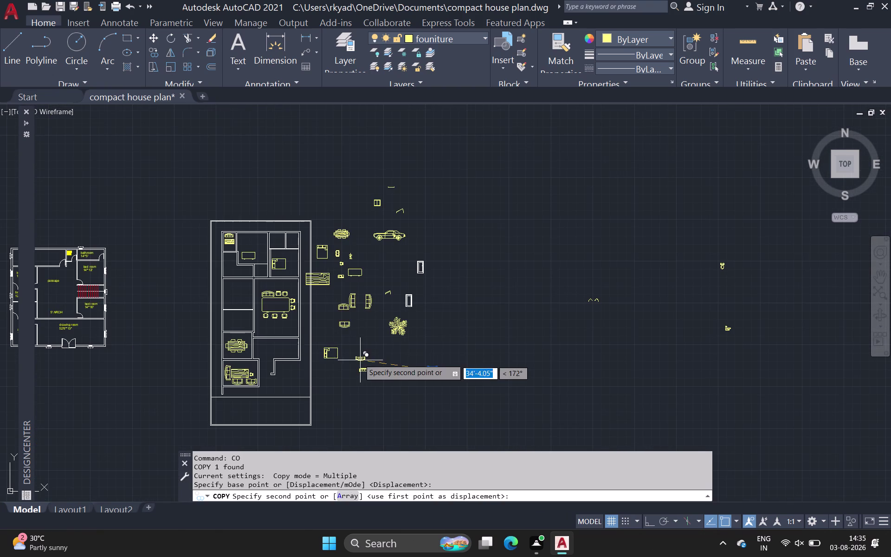
scroll(up, 3)
scroll(up, 3)
scroll(up, 3)
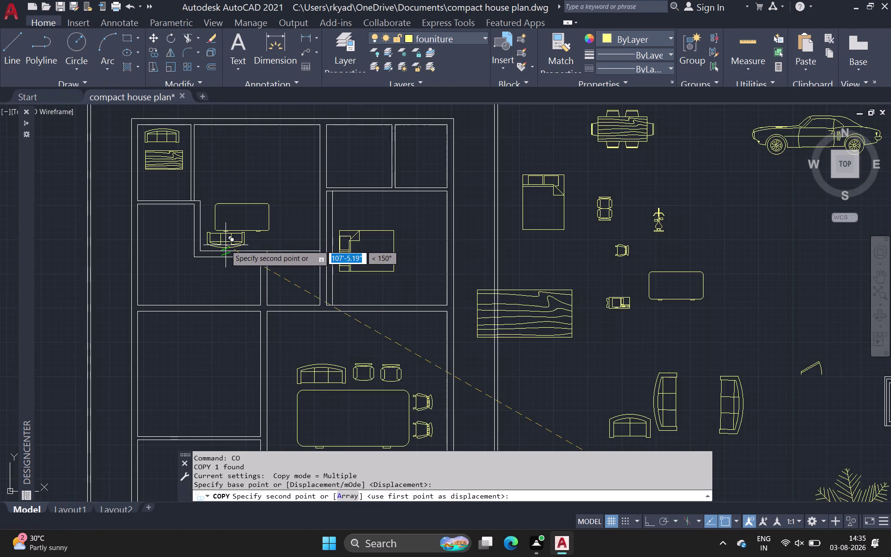
scroll(up, 3)
click(233, 246)
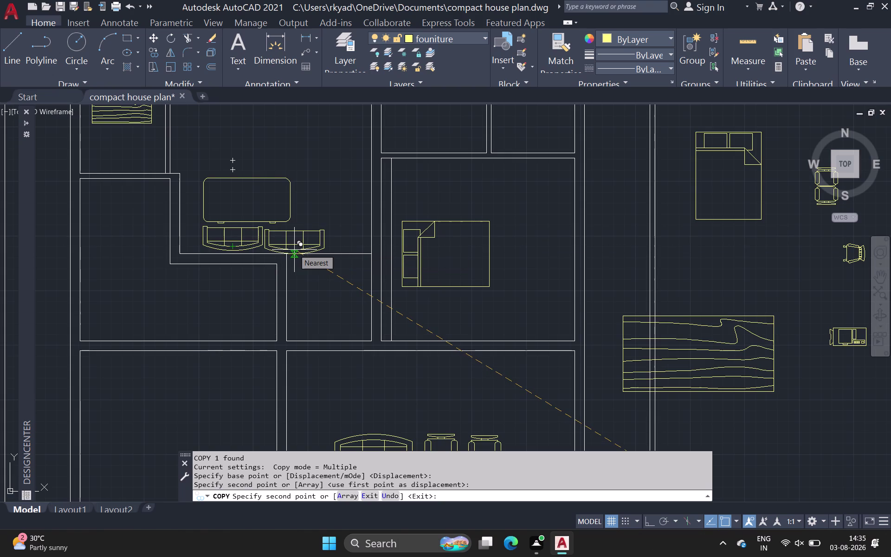
scroll(down, 3)
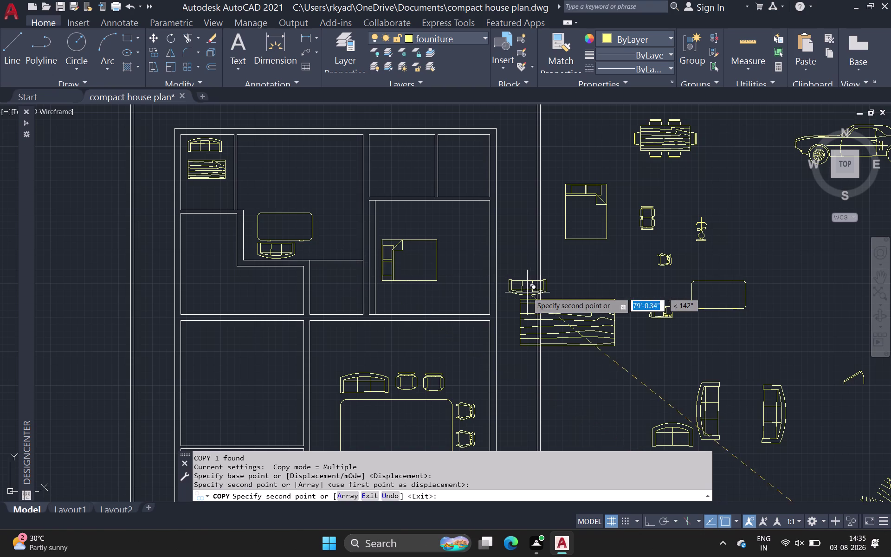
key(Escape)
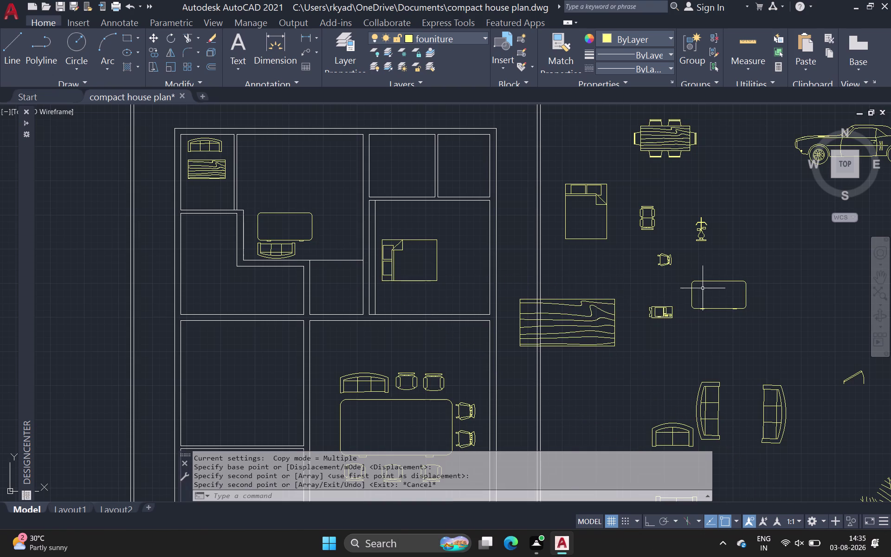
Copy the small armchair beside the sofa in the upper-left room, then pan toward the toilet.
scroll(down, 3)
middle_drag(695, 304, 317, 201)
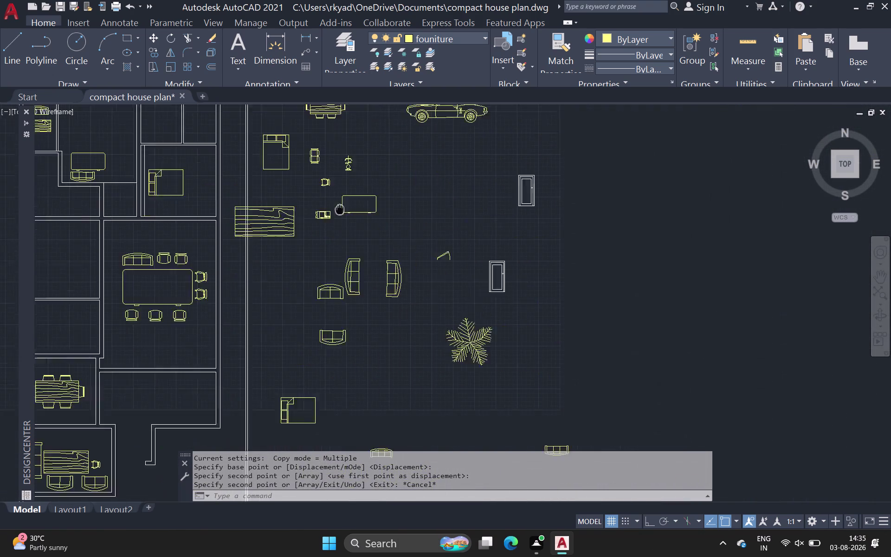
middle_drag(318, 201, 312, 199)
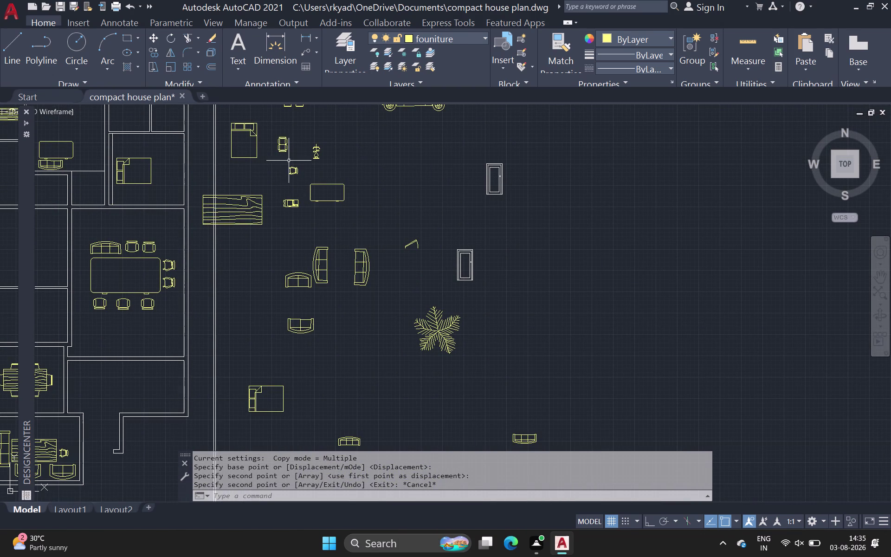
click(285, 150)
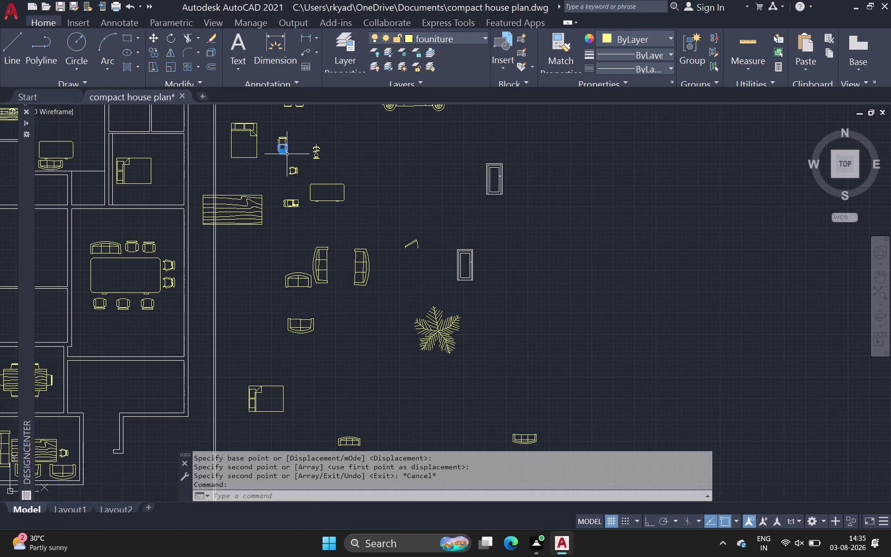
key(space)
click(281, 153)
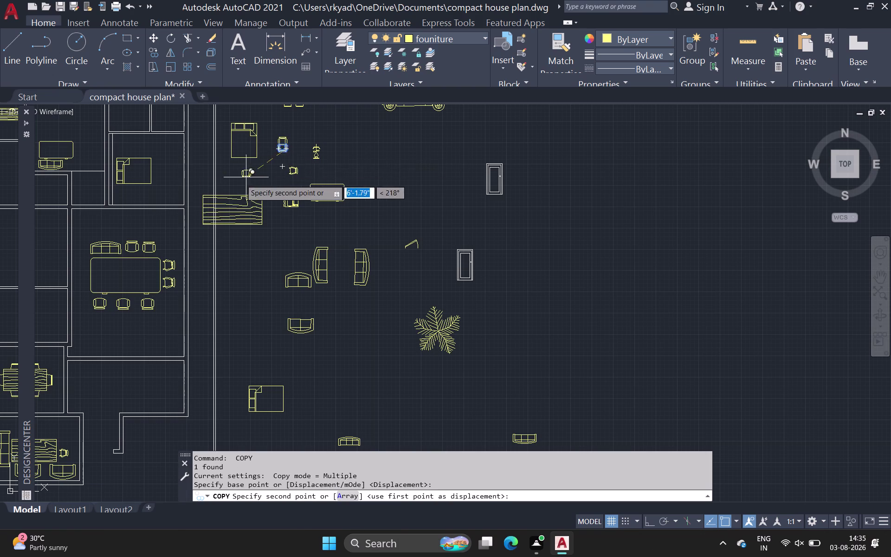
scroll(down, 3)
middle_drag(204, 189, 283, 186)
scroll(up, 3)
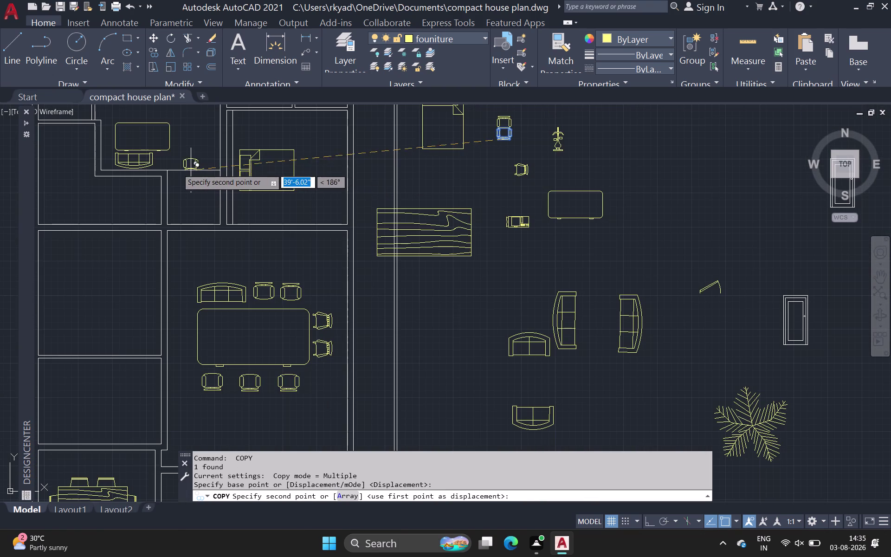
click(169, 164)
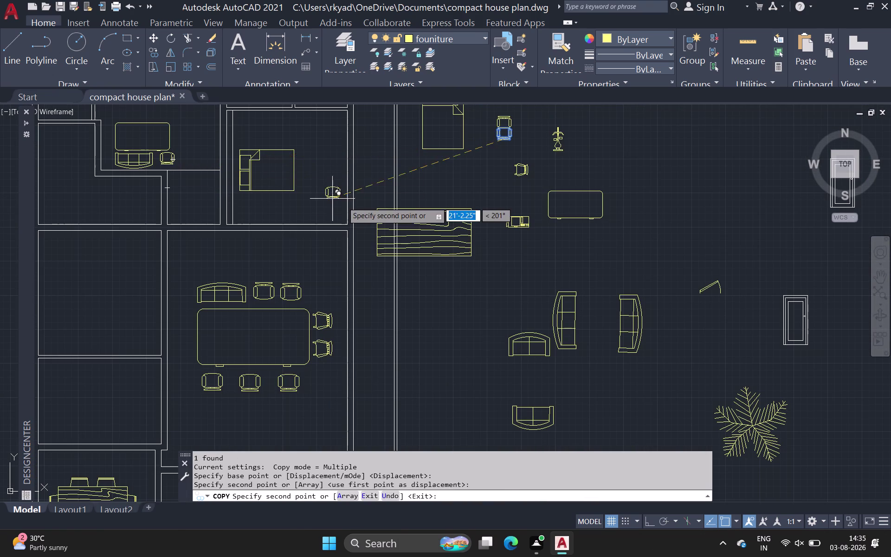
key(Escape)
scroll(down, 3)
middle_drag(342, 231, 354, 232)
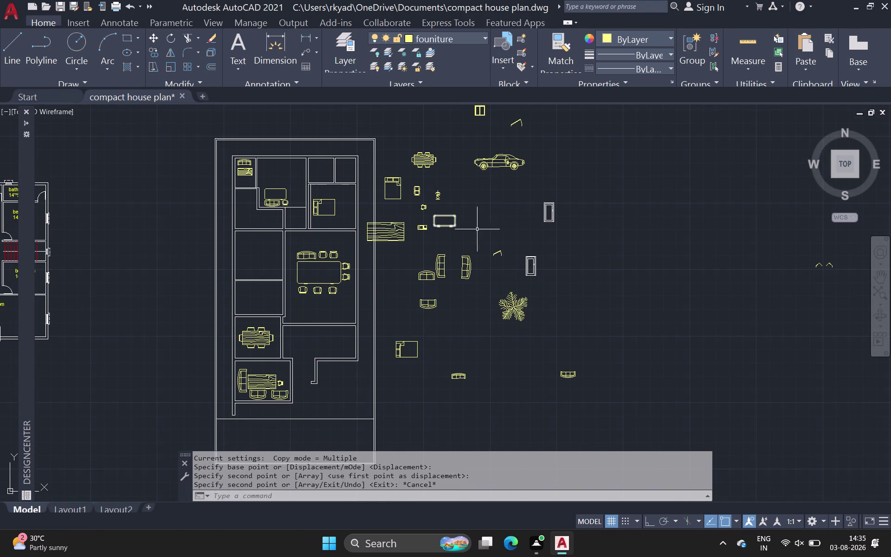
middle_drag(579, 276, 300, 241)
scroll(down, 3)
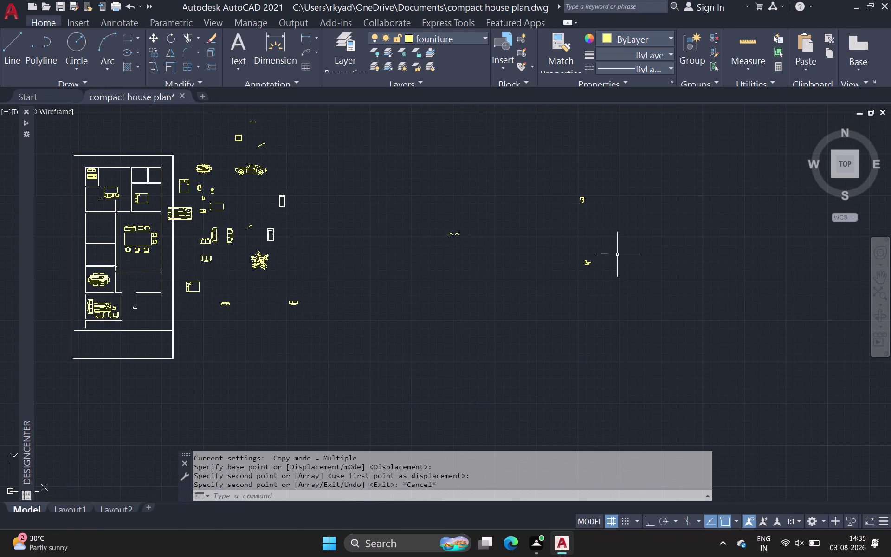
scroll(up, 3)
Mirror the toilet fixture across a horizontal line, keeping the original.
drag(573, 180, 594, 204)
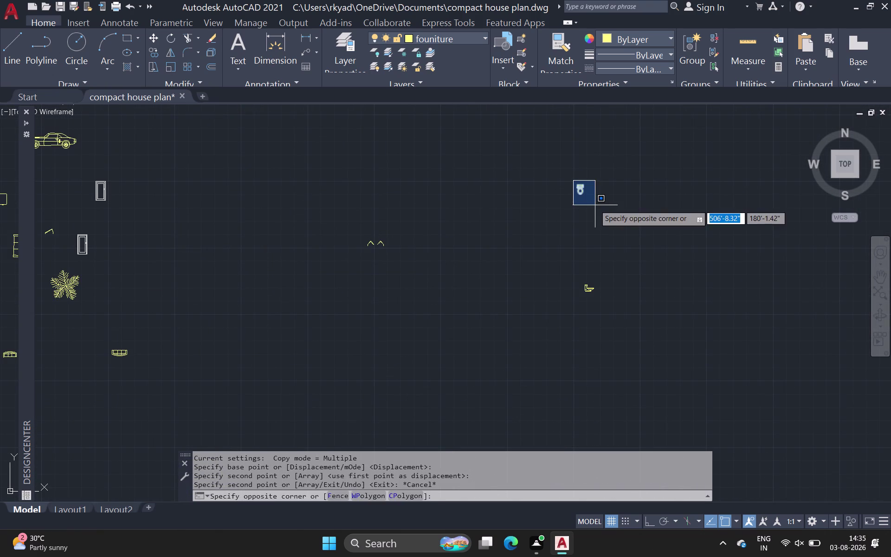
click(595, 205)
key(m)
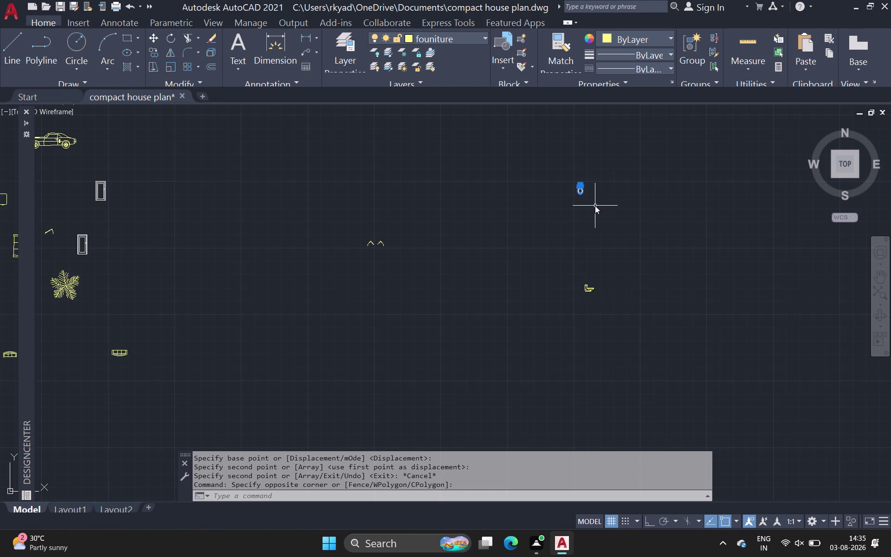
key(i)
key(space)
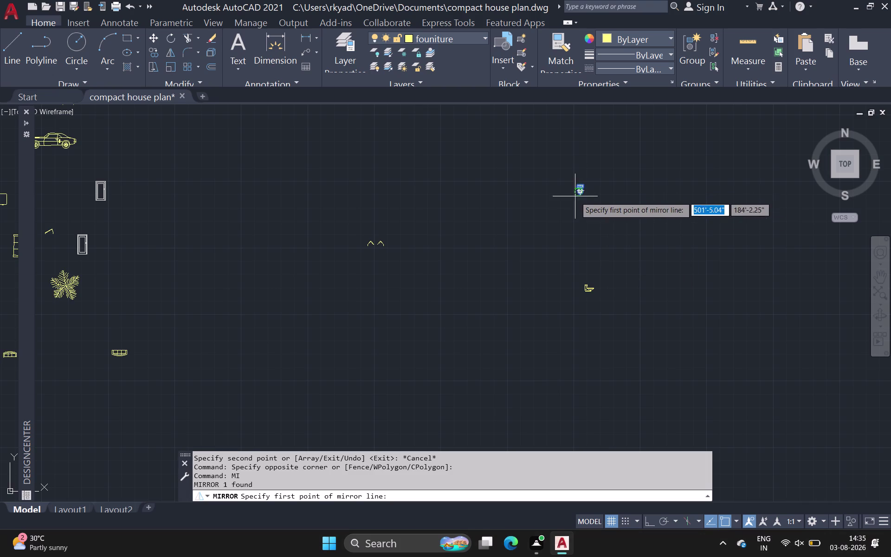
scroll(up, 3)
middle_click(578, 198)
click(587, 181)
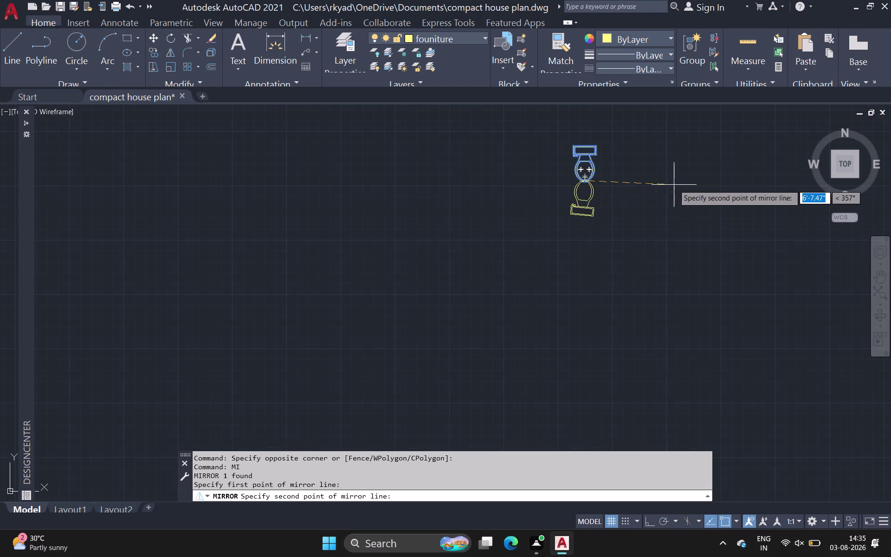
click(698, 179)
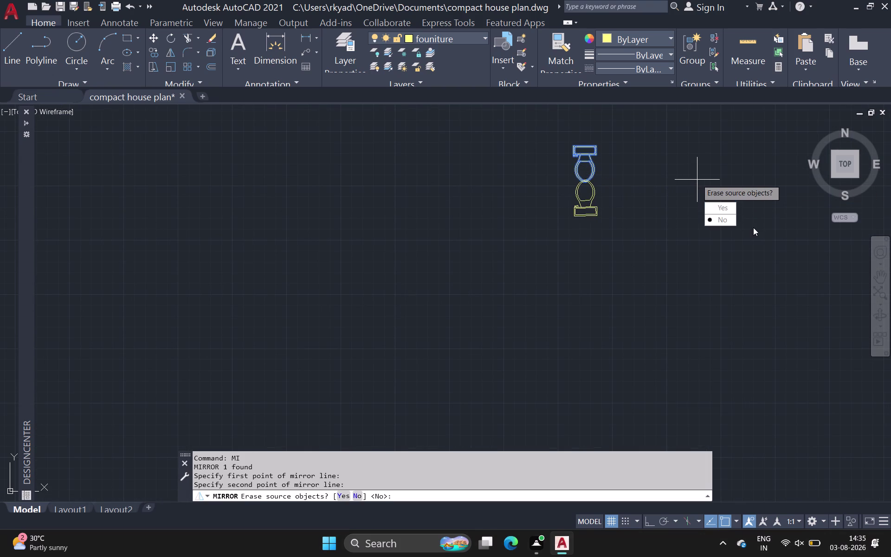
drag(732, 224, 698, 180)
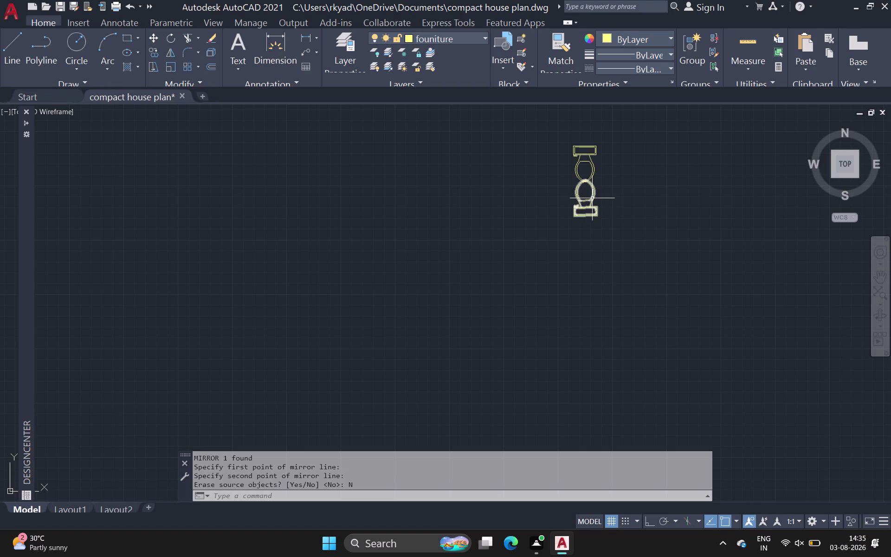
Move the mirrored toilet down below the original.
click(593, 198)
key(m)
key(space)
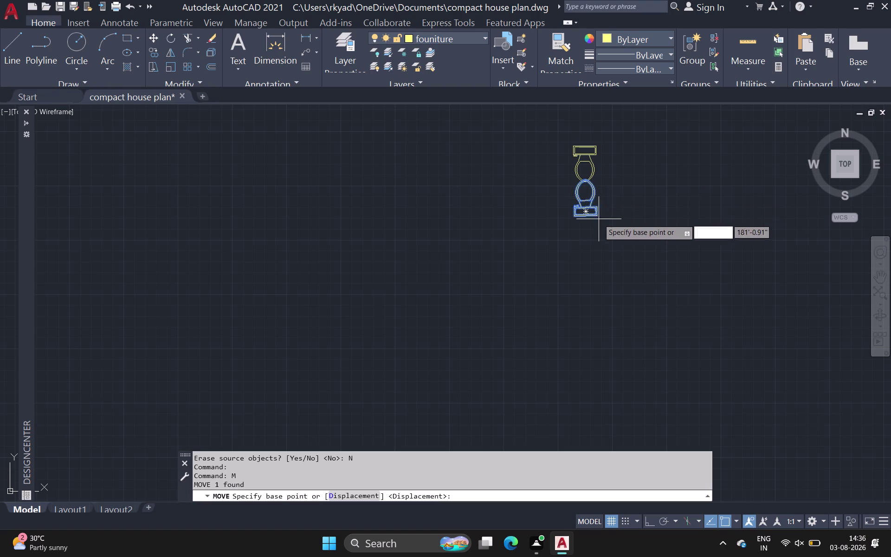
click(597, 217)
click(518, 311)
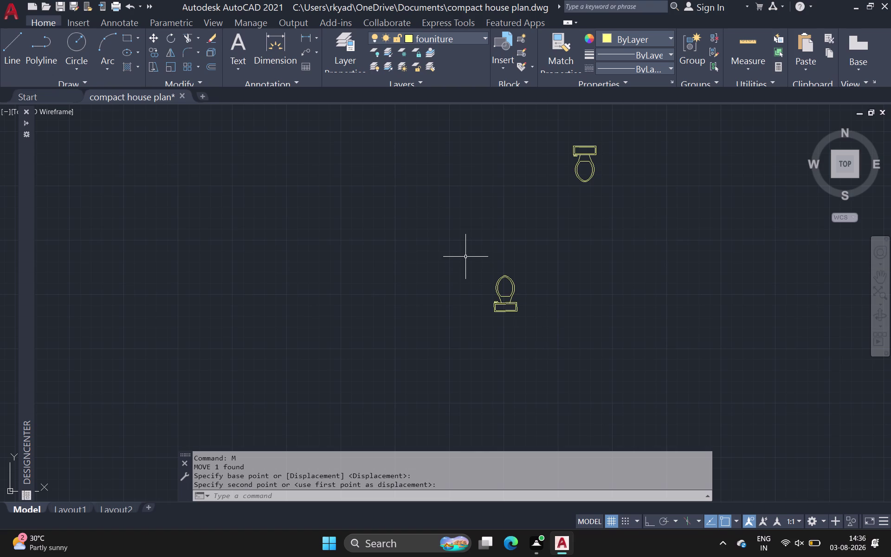
Copy the moved toilet to two positions further right.
click(513, 311)
key(c)
key(o)
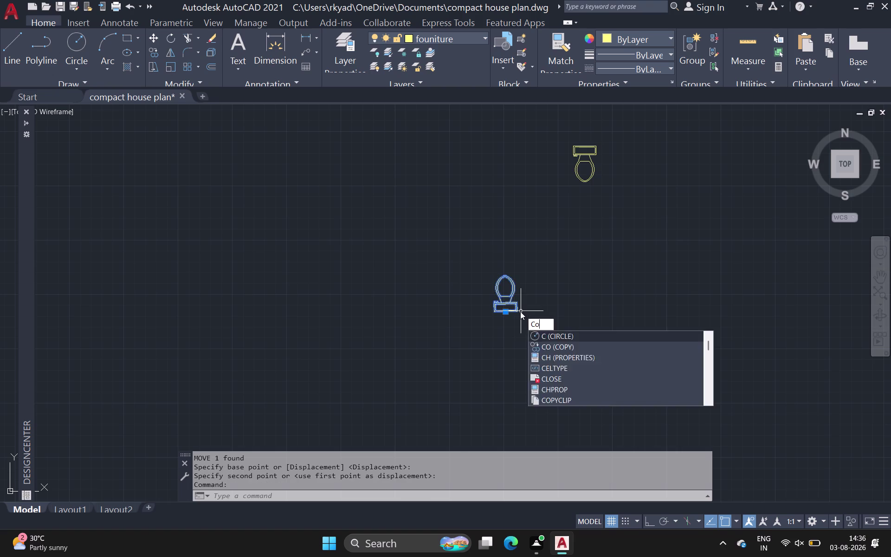
key(space)
drag(517, 311, 523, 313)
click(598, 311)
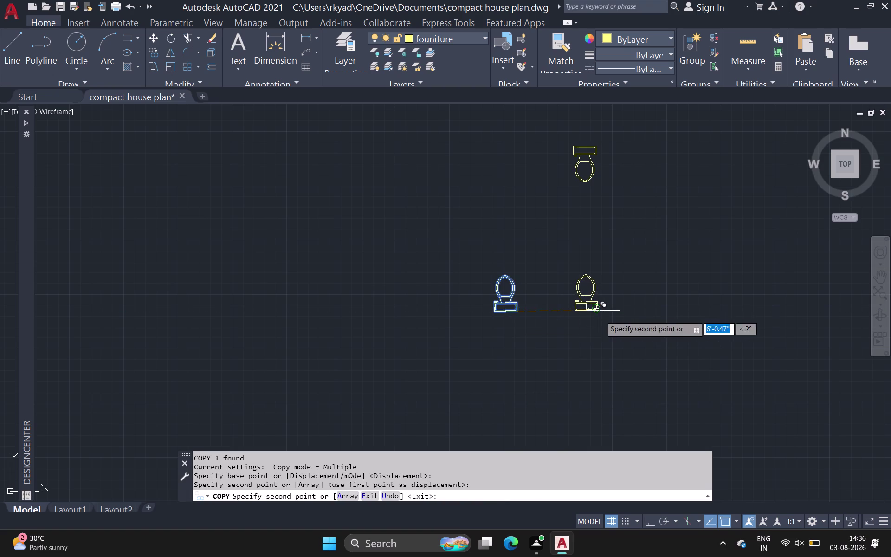
click(699, 313)
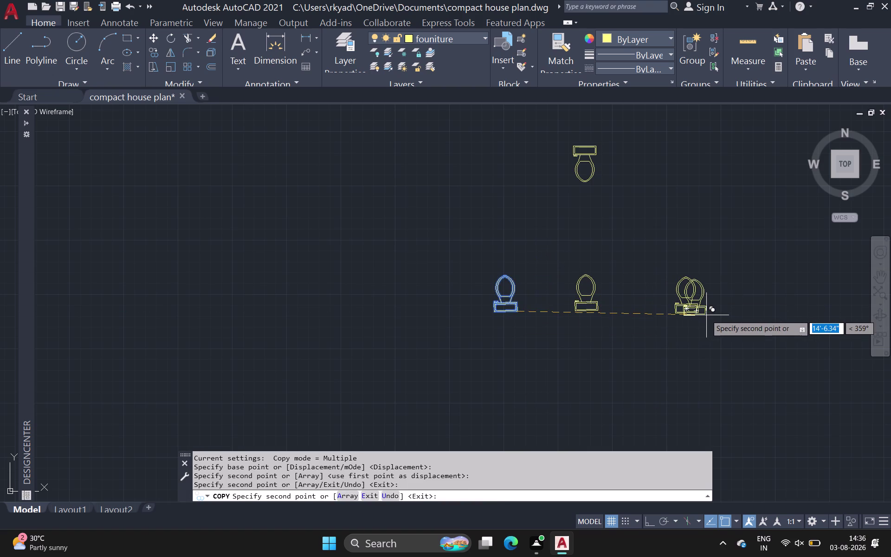
key(space)
Rotate the middle toilet by 90 degrees.
drag(566, 265, 577, 282)
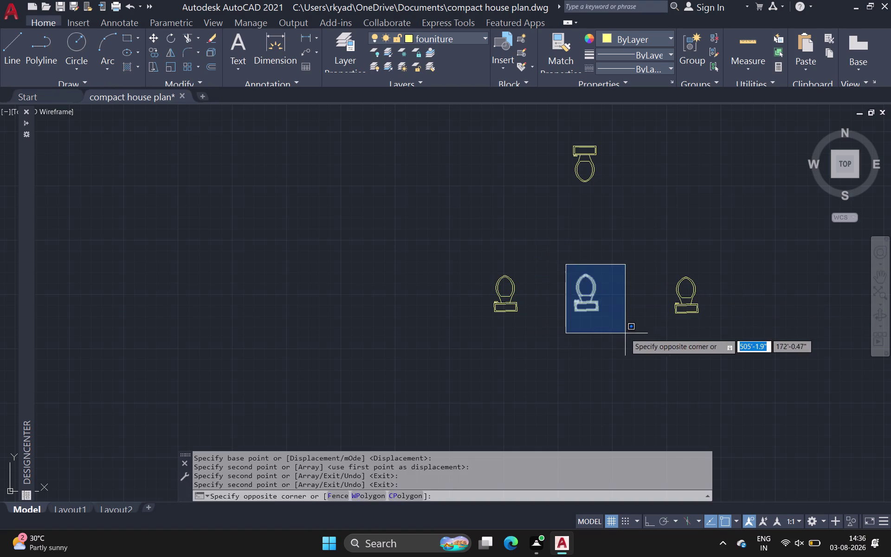
click(625, 334)
key(e)
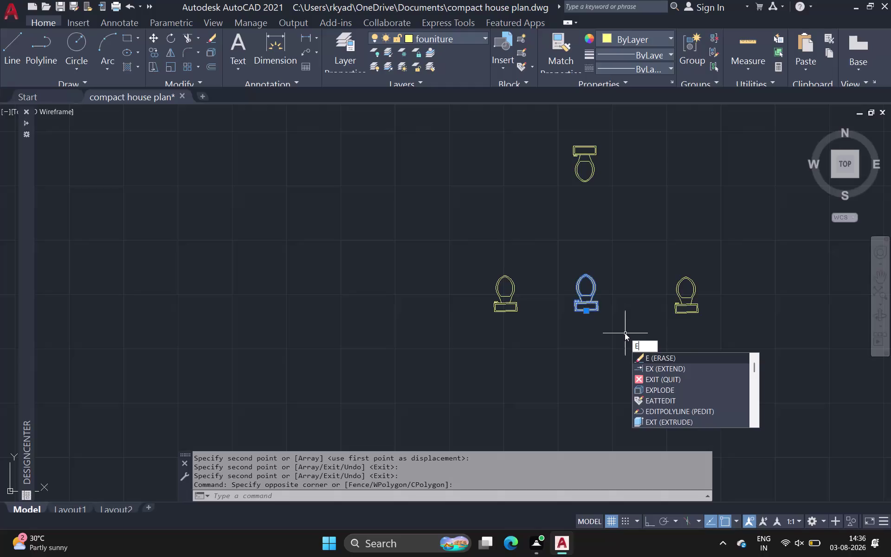
key(BackSpace)
key(r)
key(o)
key(space)
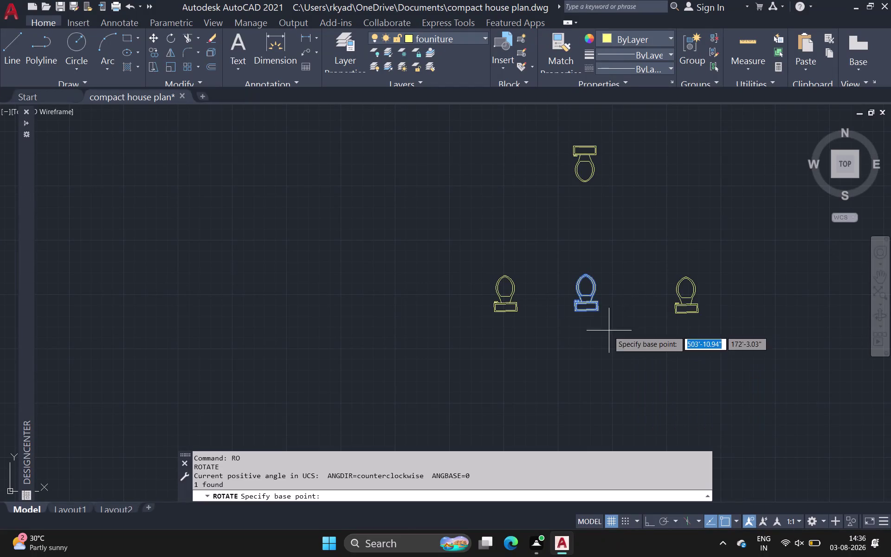
click(600, 312)
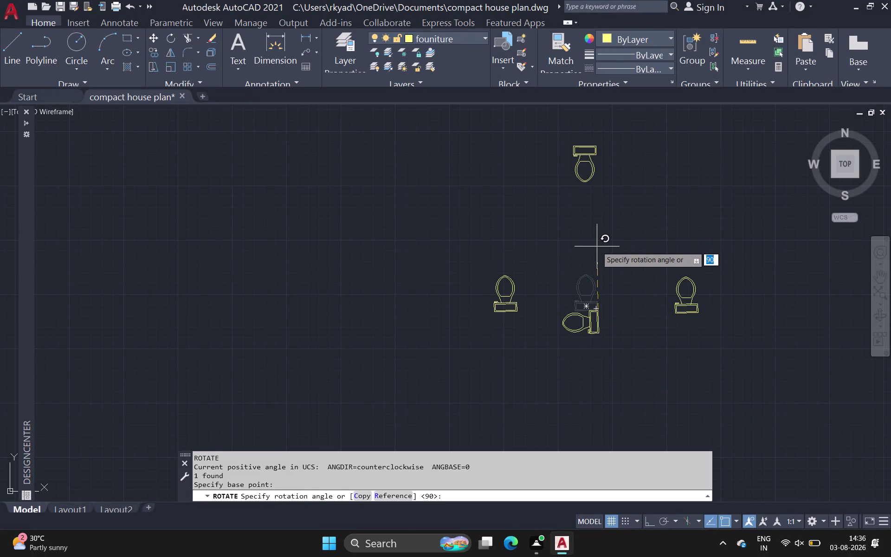
click(597, 247)
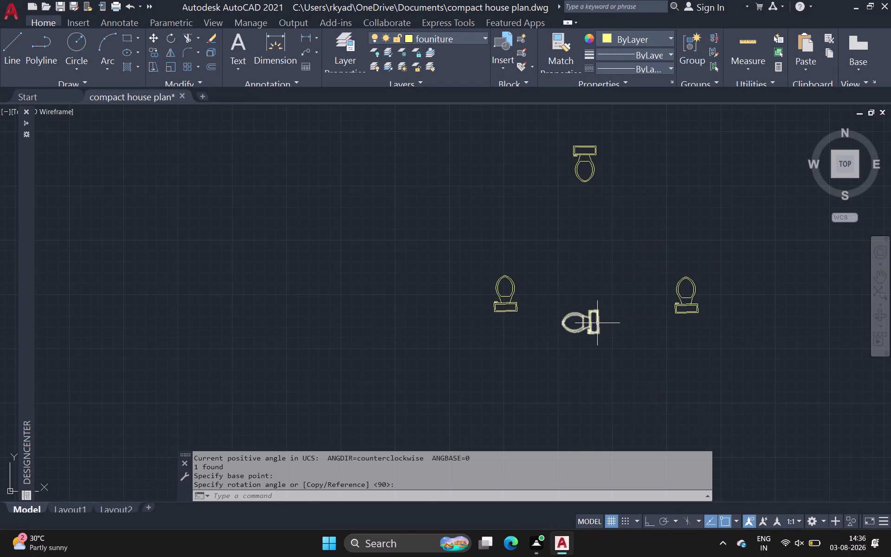
Copy the rotated toilet into the corner of the plan's small bathroom.
click(601, 322)
click(597, 325)
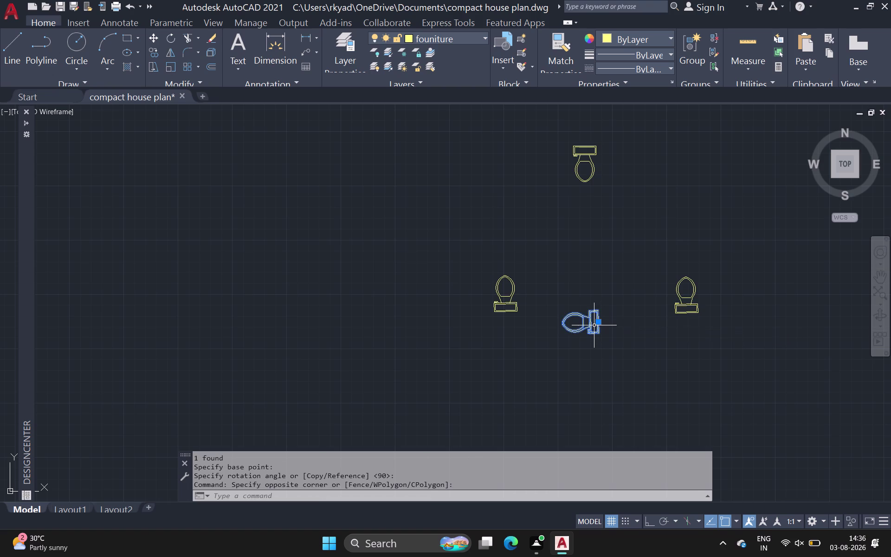
scroll(down, 3)
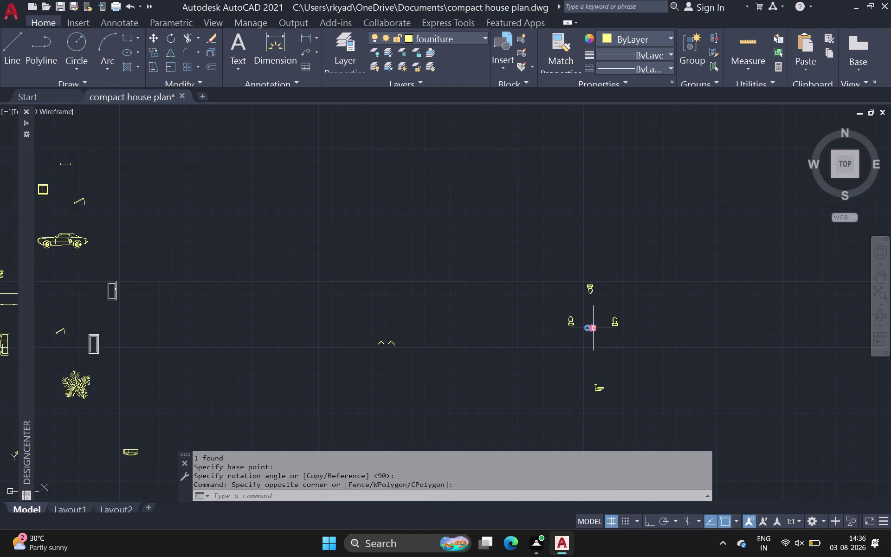
key(c)
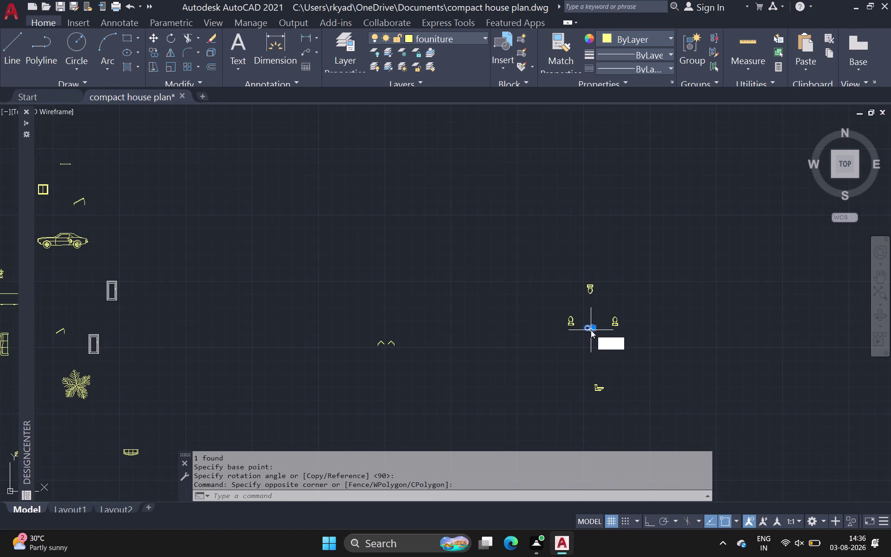
key(o)
key(space)
click(590, 331)
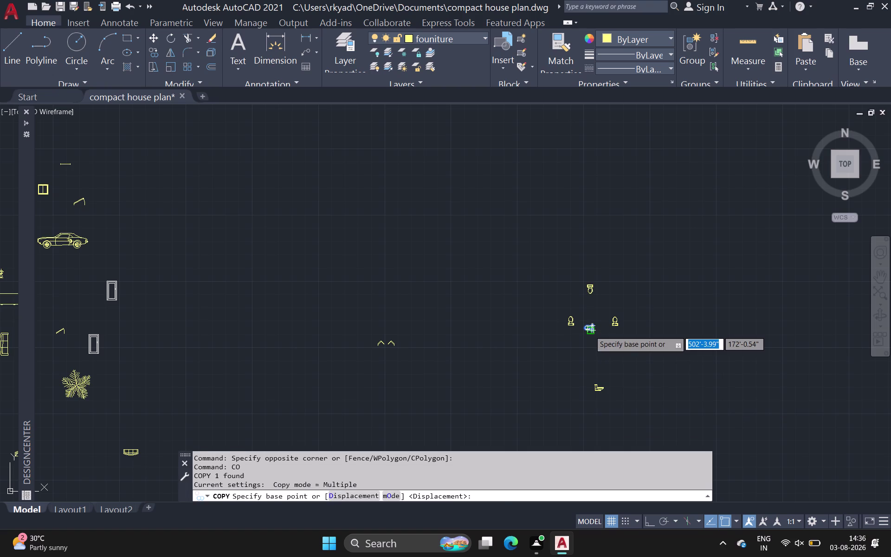
middle_drag(243, 298, 357, 277)
scroll(down, 3)
scroll(up, 3)
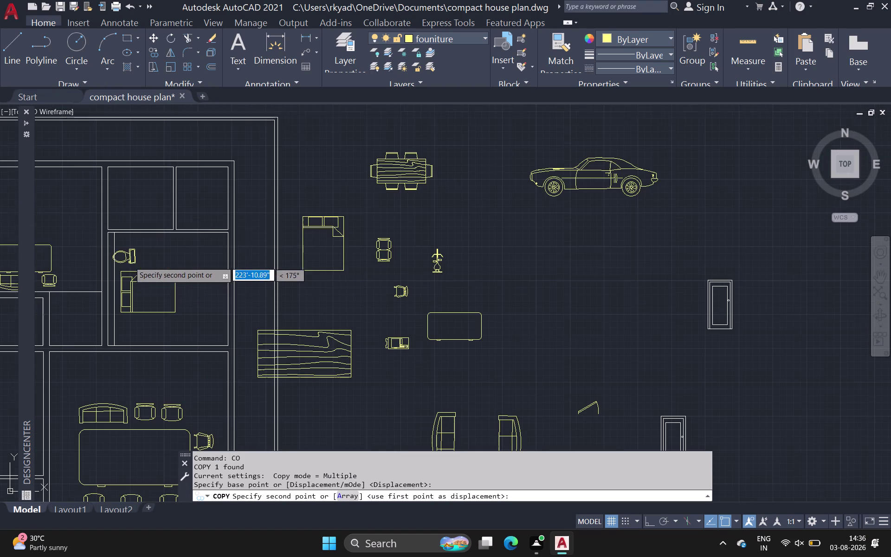
scroll(up, 3)
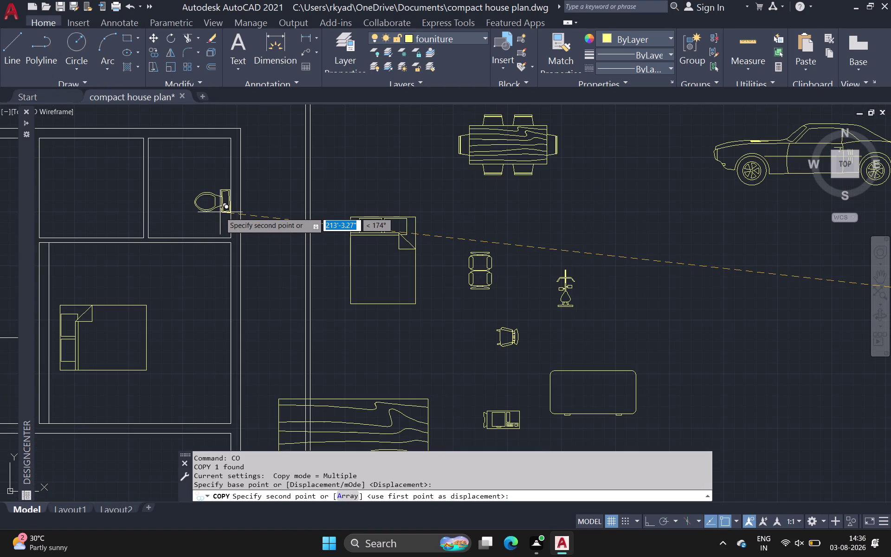
scroll(up, 3)
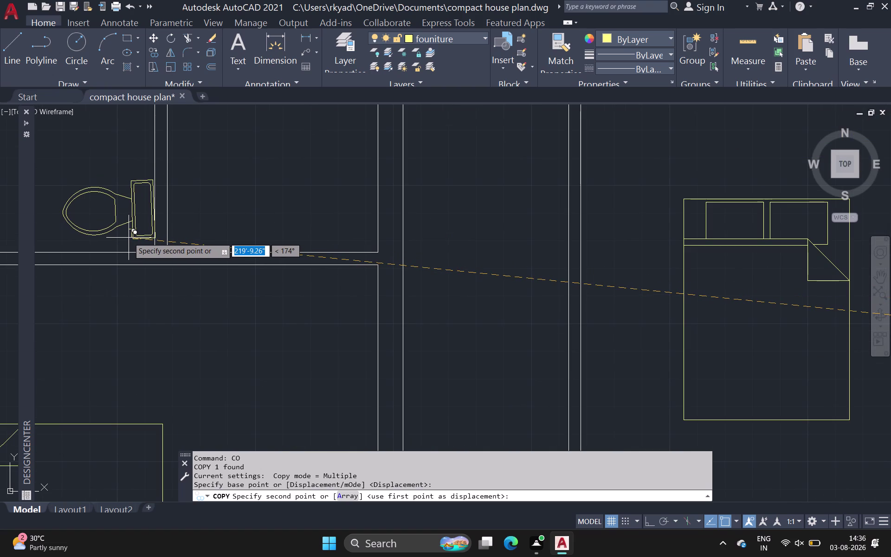
click(129, 238)
Pan back to the loose toilets and end the copy command.
scroll(down, 3)
middle_drag(176, 253, 221, 225)
scroll(down, 3)
middle_drag(176, 289, 181, 244)
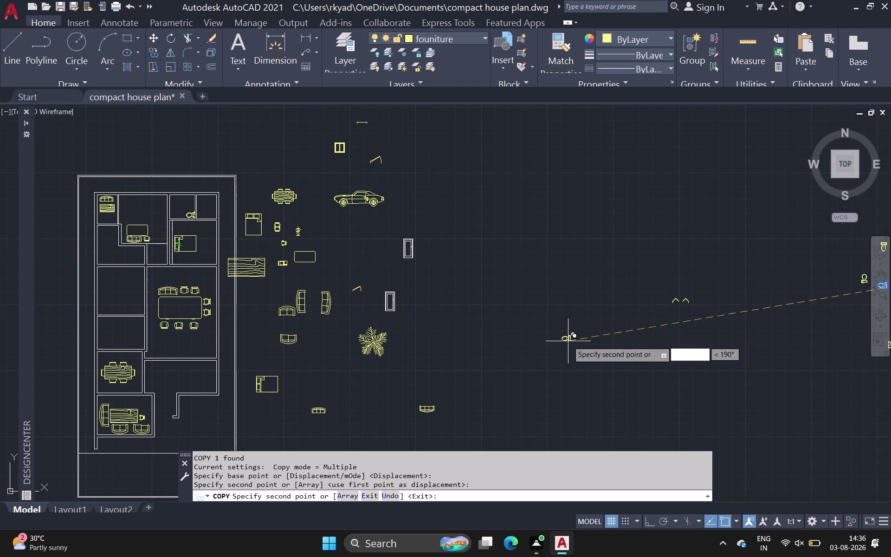
scroll(down, 3)
middle_drag(484, 330, 326, 297)
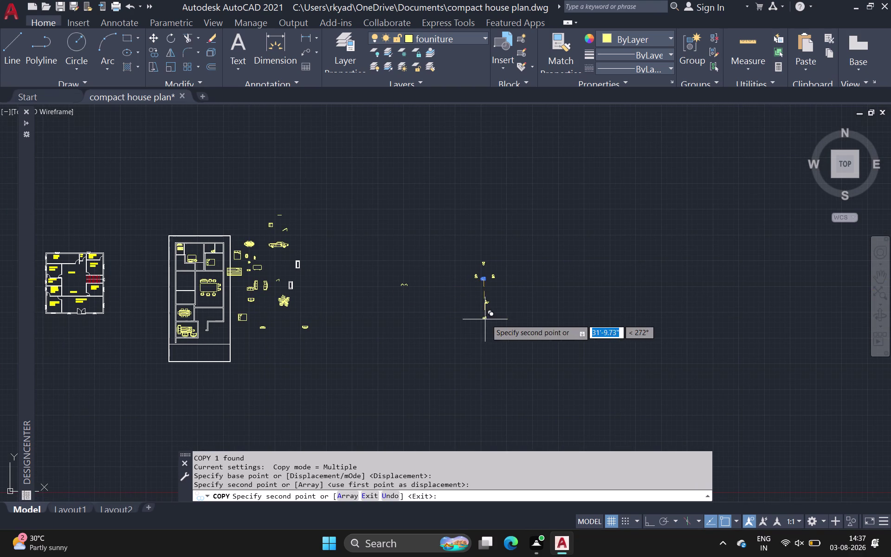
scroll(up, 3)
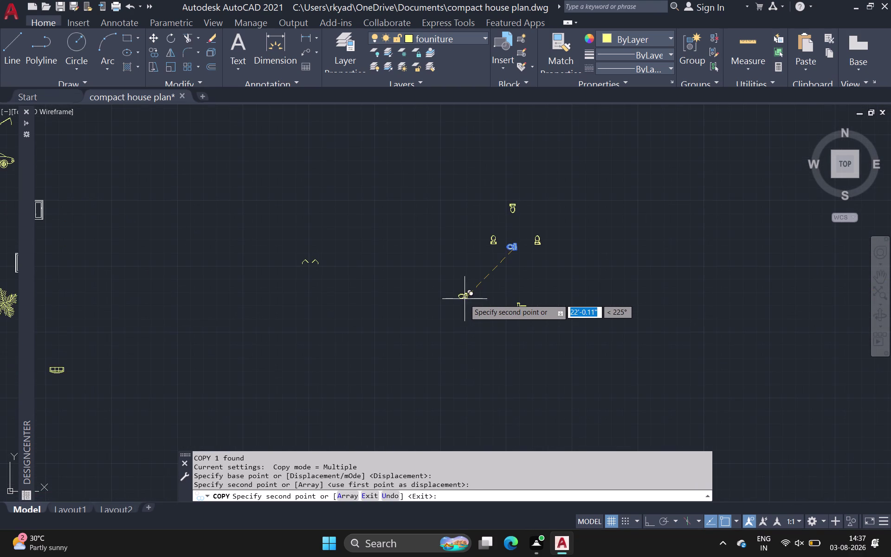
scroll(up, 3)
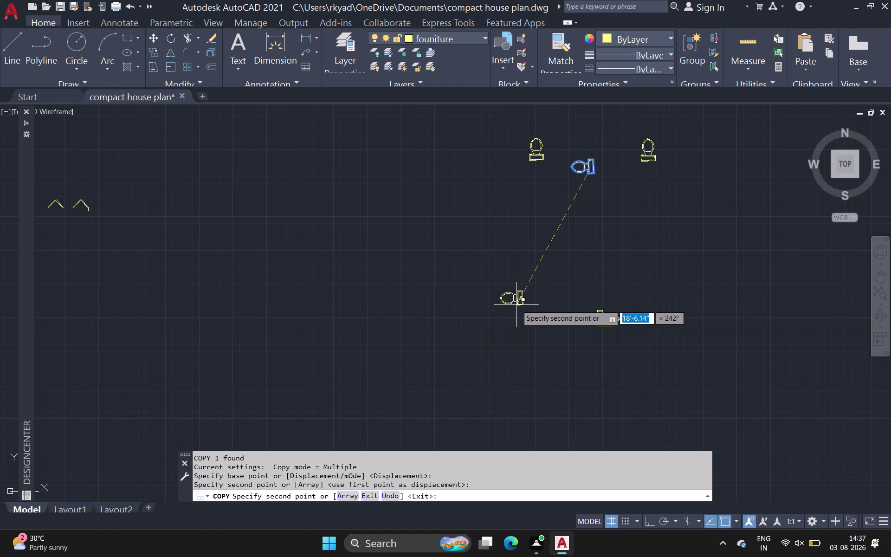
scroll(down, 3)
middle_drag(516, 319, 510, 342)
key(Escape)
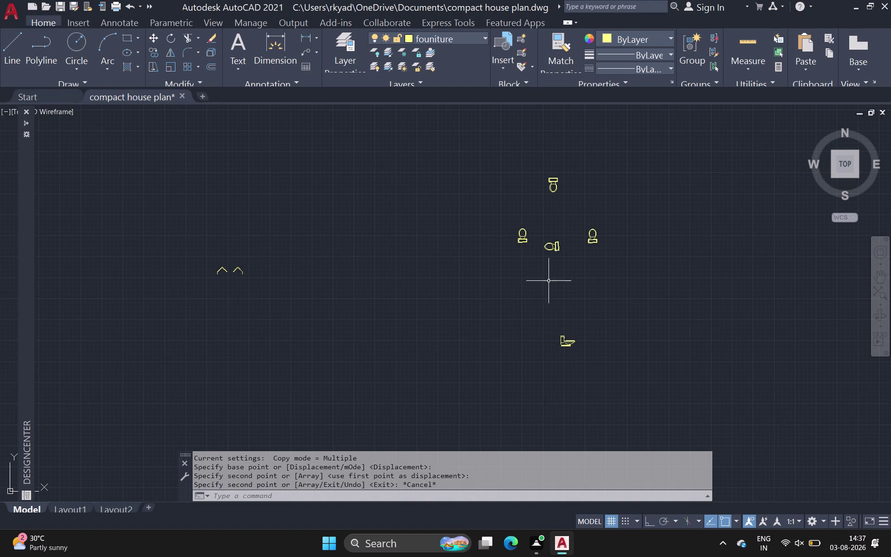
Rotate the toilet between the two seats to a new angle.
scroll(up, 3)
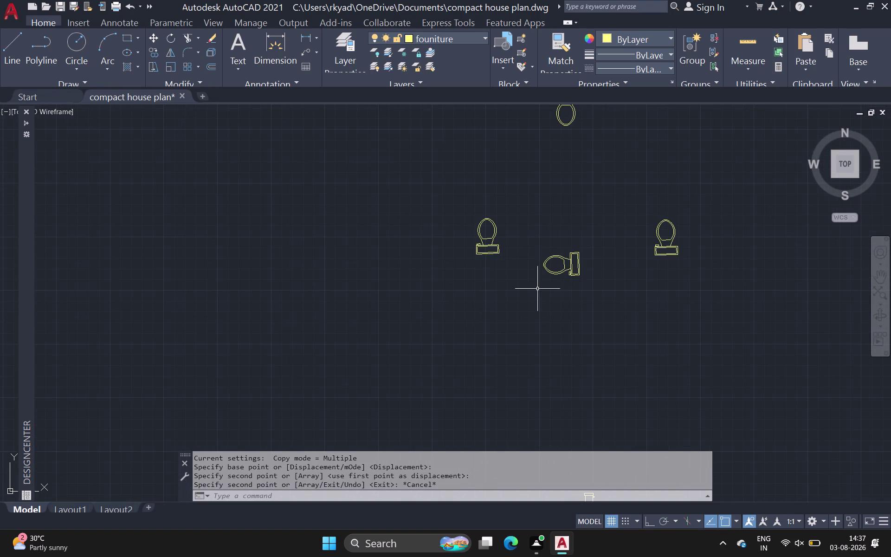
drag(536, 232, 535, 247)
click(628, 298)
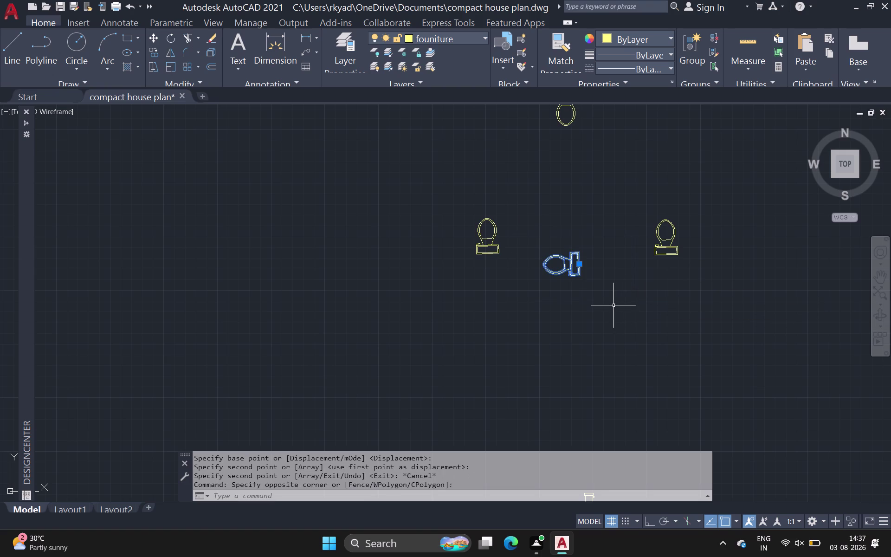
text(ro)
key(space)
scroll(up, 3)
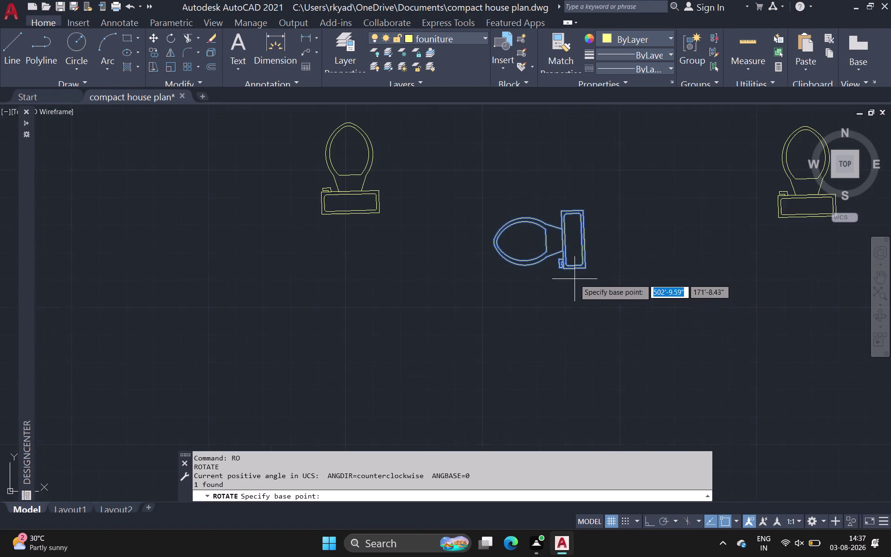
click(587, 269)
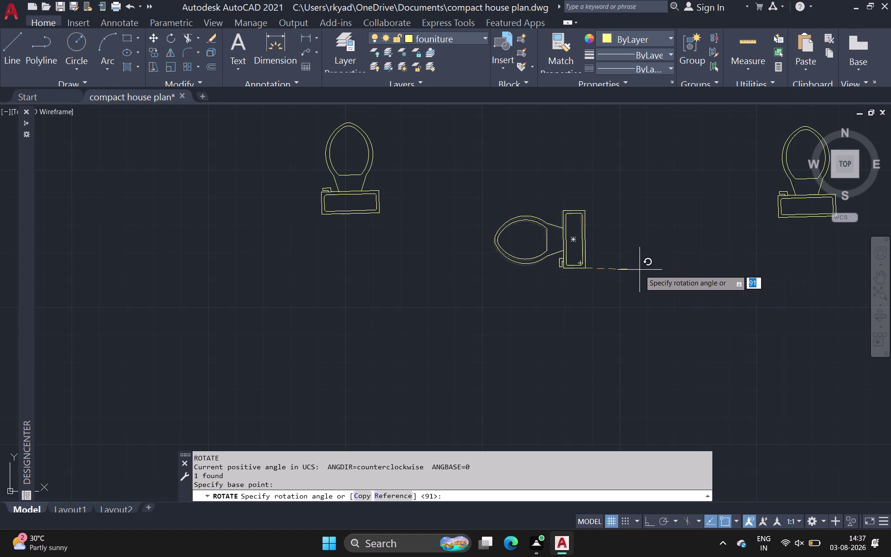
click(782, 276)
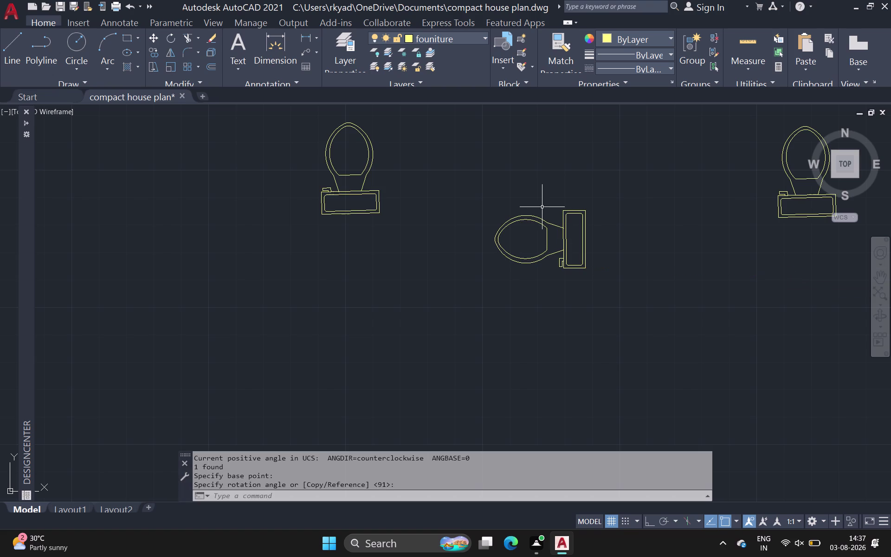
Mirror the toilet across a vertical line, keeping the source toilet.
drag(476, 193, 526, 246)
click(683, 298)
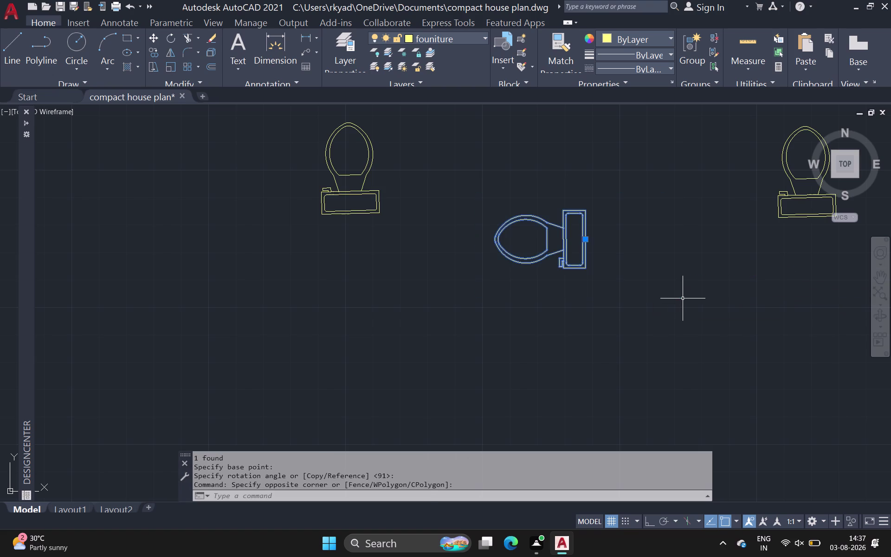
key(m)
key(i)
key(Return)
click(492, 240)
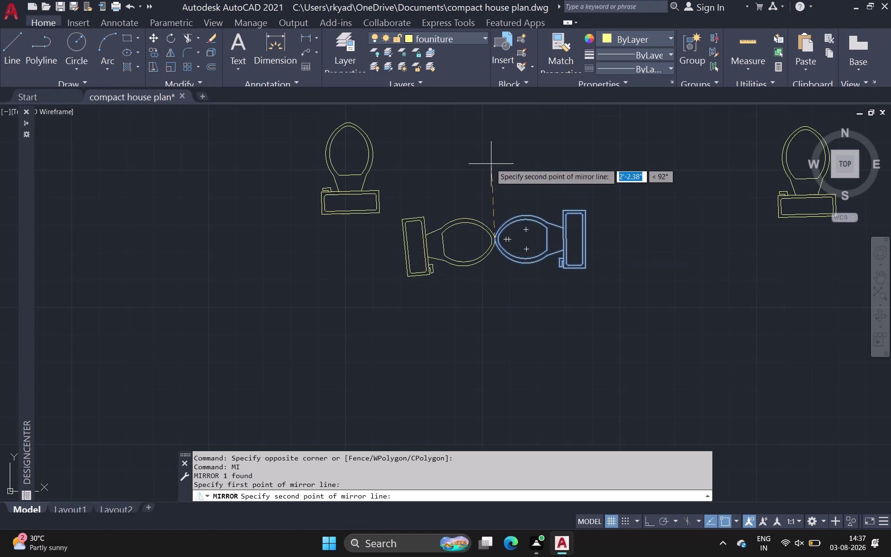
click(494, 129)
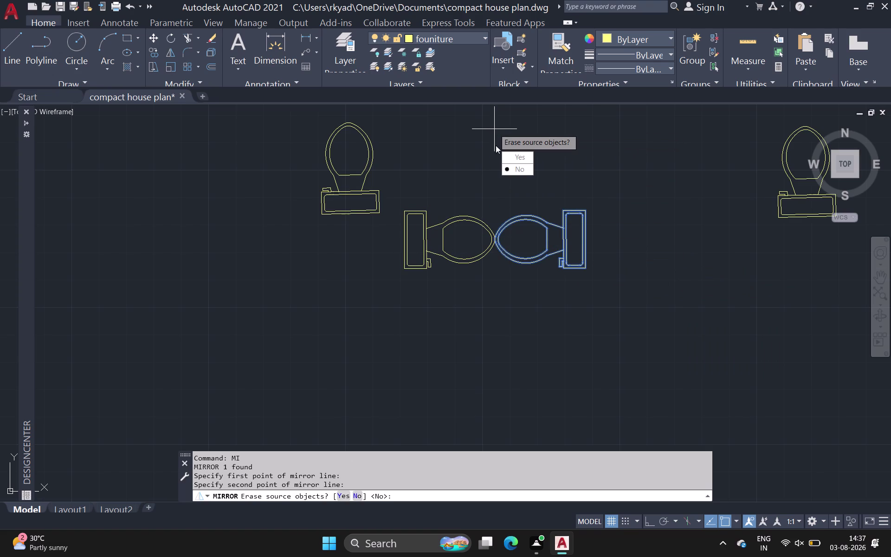
drag(517, 168, 494, 128)
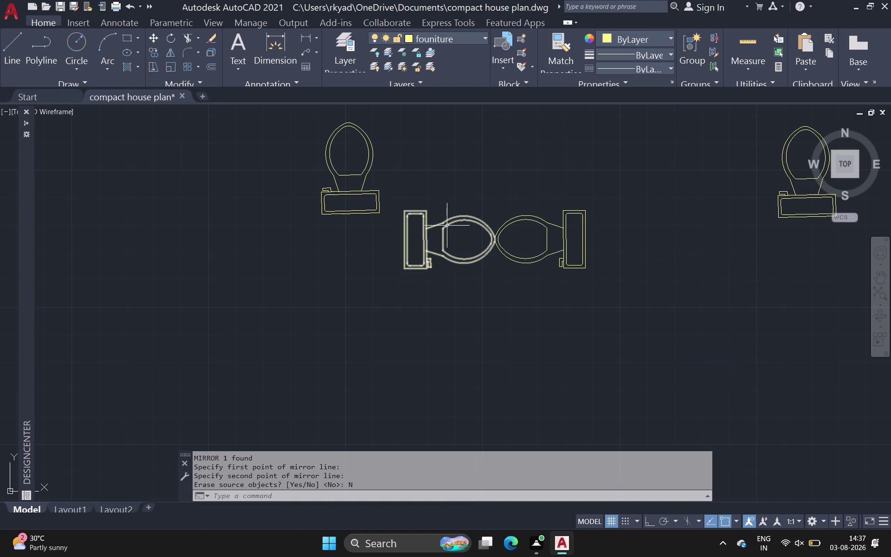
click(448, 225)
key(c)
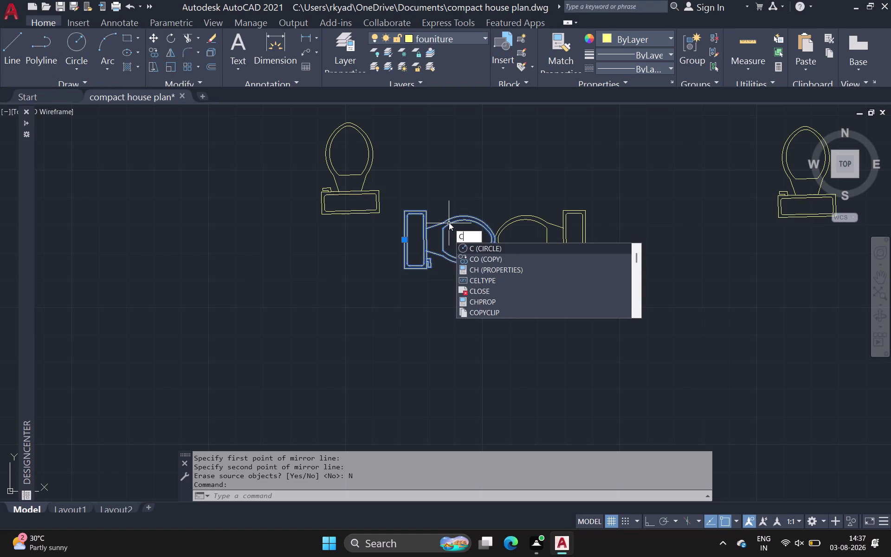
text(o)
key(space)
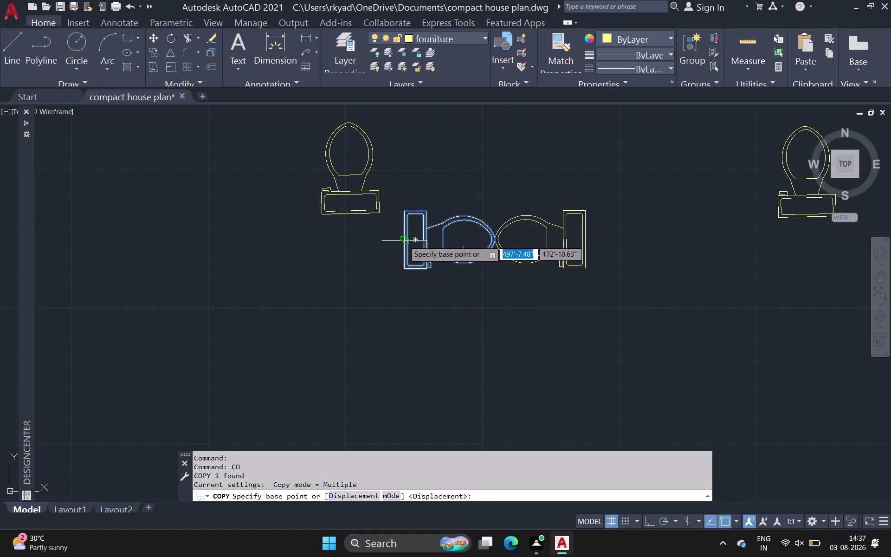
click(404, 241)
scroll(down, 3)
middle_drag(259, 253, 414, 222)
scroll(down, 3)
middle_drag(62, 237, 303, 230)
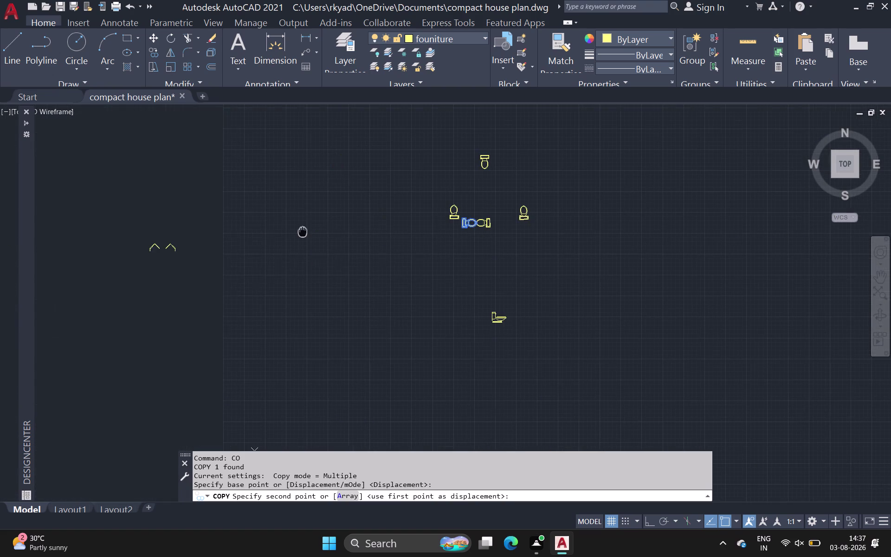
middle_drag(303, 230, 303, 231)
scroll(down, 3)
middle_drag(57, 255, 295, 247)
scroll(down, 3)
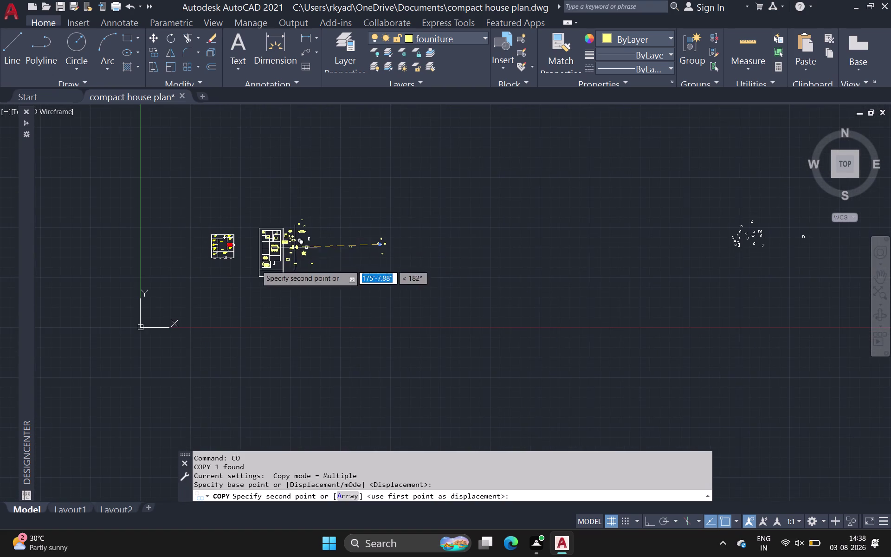
scroll(up, 3)
scroll(up, 3)
middle_drag(387, 216, 121, 301)
scroll(down, 3)
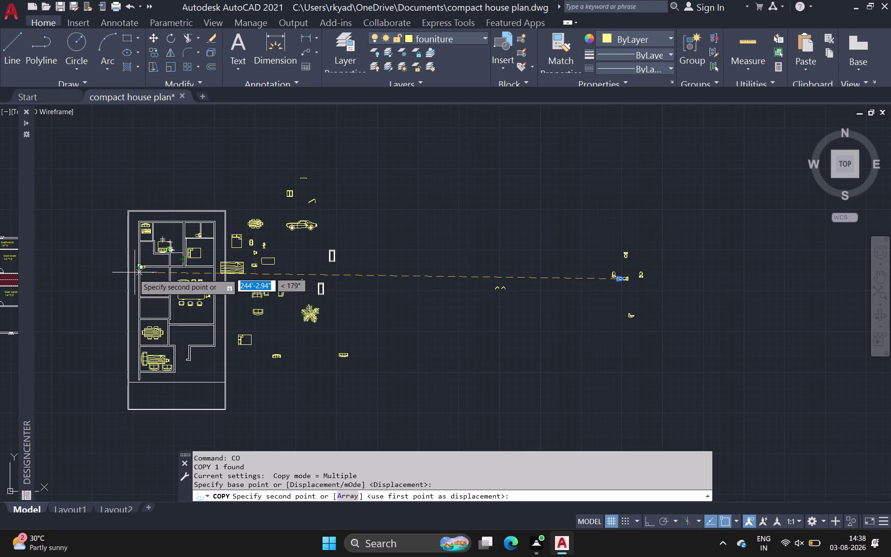
scroll(up, 3)
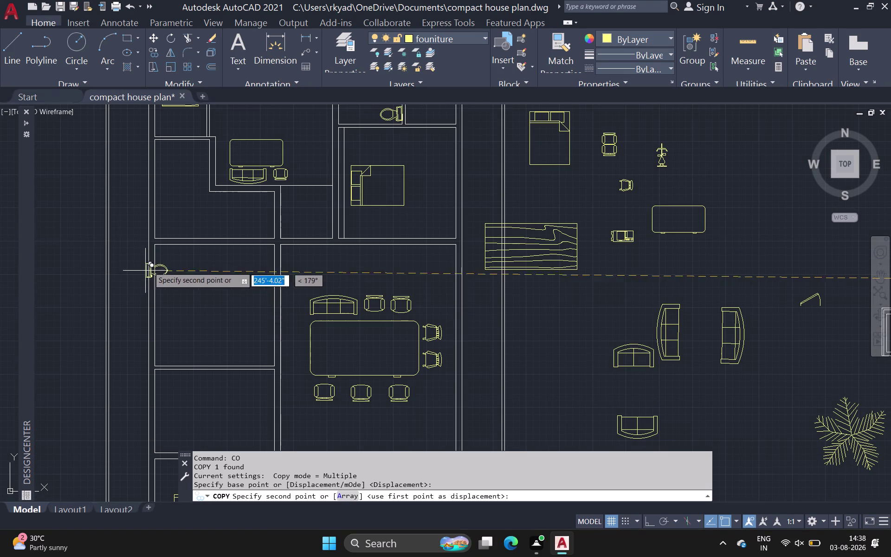
scroll(up, 3)
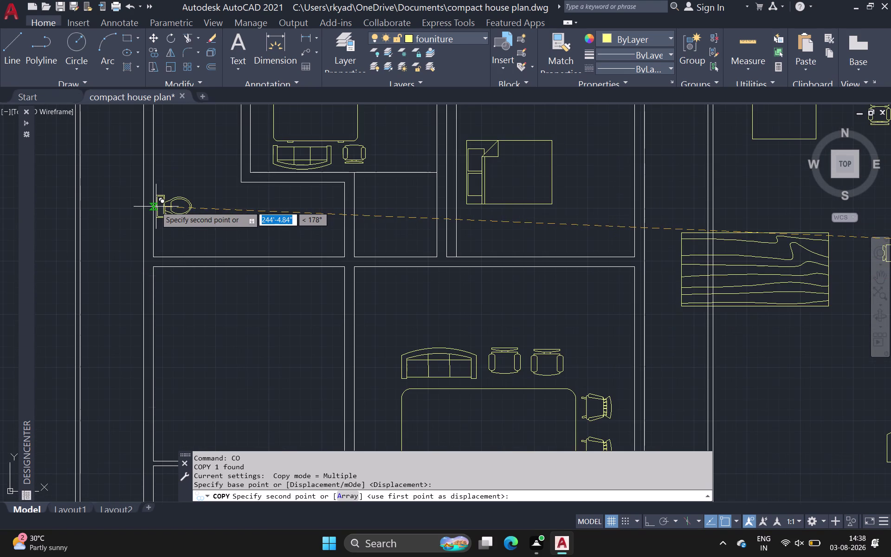
click(155, 205)
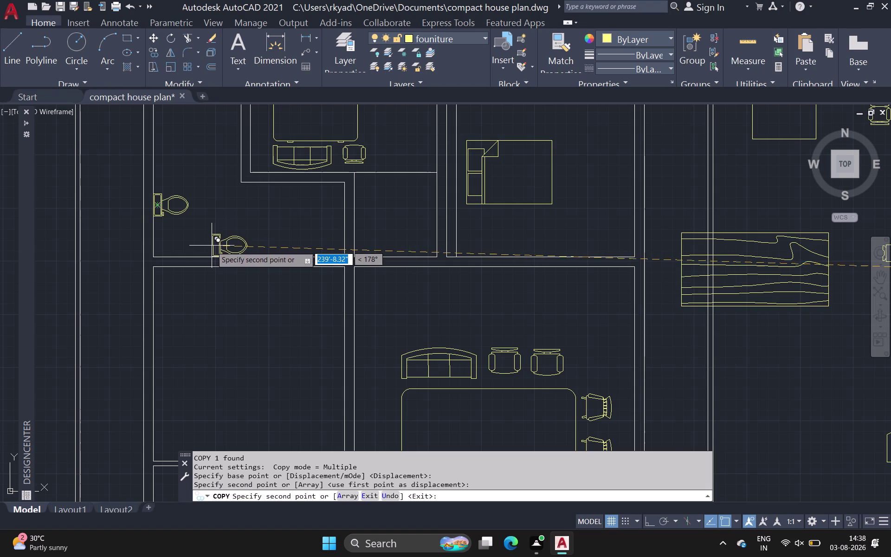
scroll(down, 3)
scroll(down, 3)
scroll(down, 3)
middle_drag(378, 288, 185, 242)
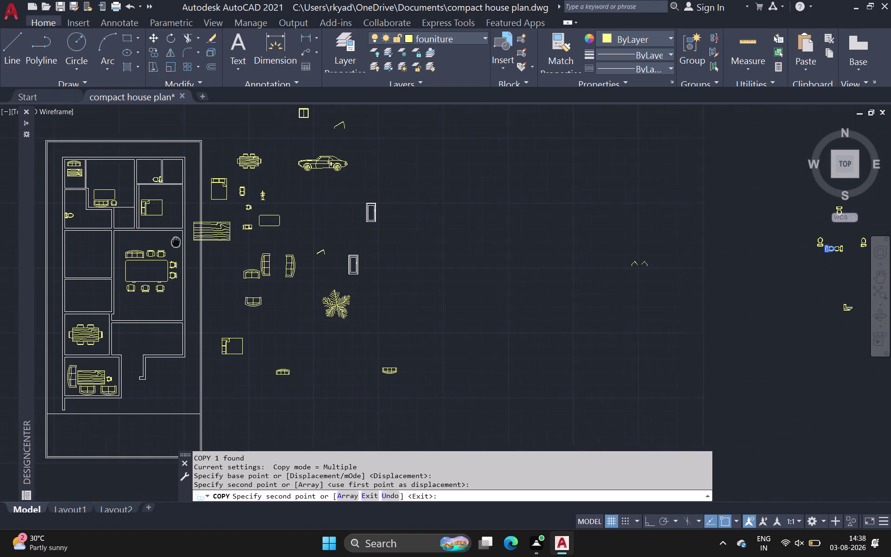
middle_drag(185, 242, 187, 242)
middle_drag(368, 274, 162, 265)
scroll(down, 3)
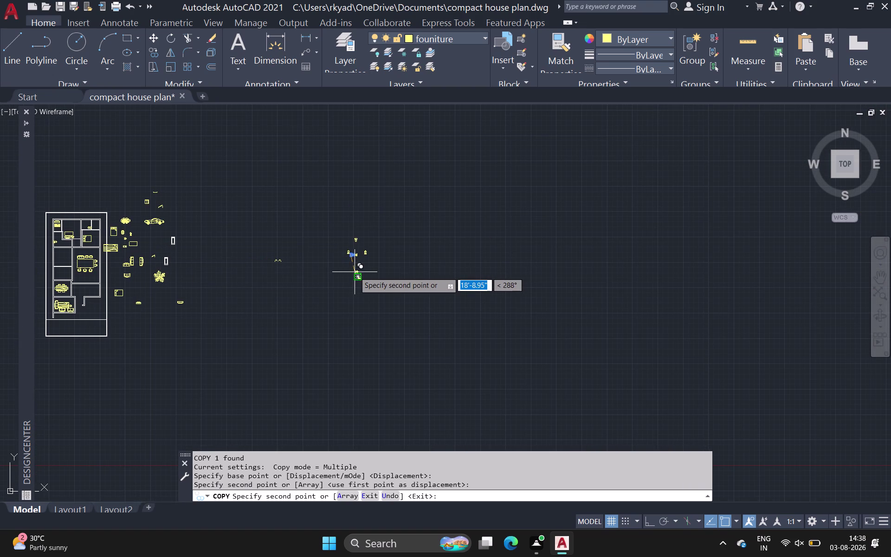
key(Escape)
scroll(up, 3)
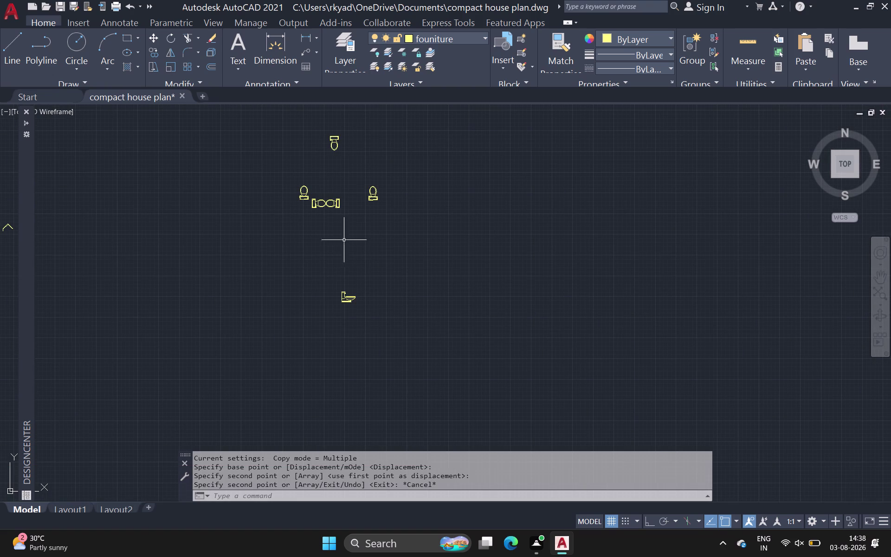
middle_drag(339, 230, 451, 263)
scroll(down, 3)
scroll(down, 3)
middle_drag(230, 280, 364, 285)
middle_drag(469, 301, 362, 300)
scroll(up, 3)
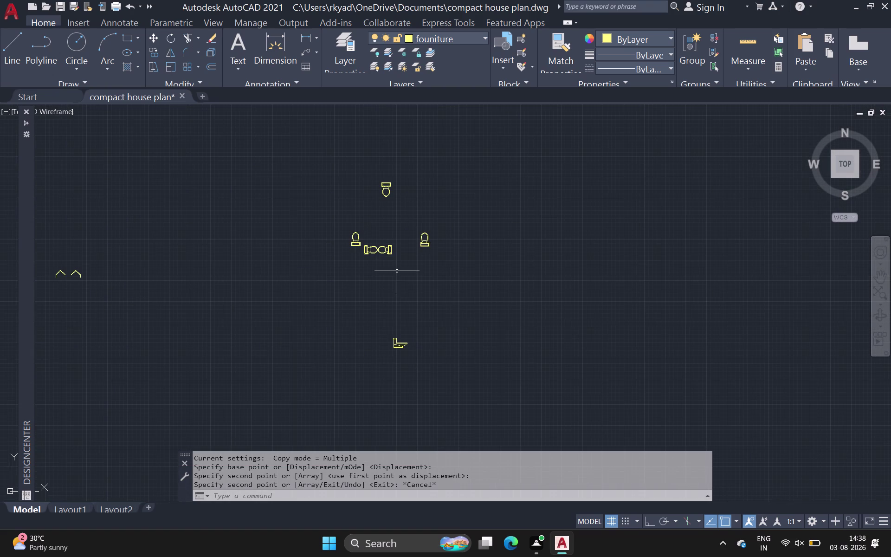
scroll(down, 3)
middle_drag(441, 267, 218, 275)
scroll(down, 3)
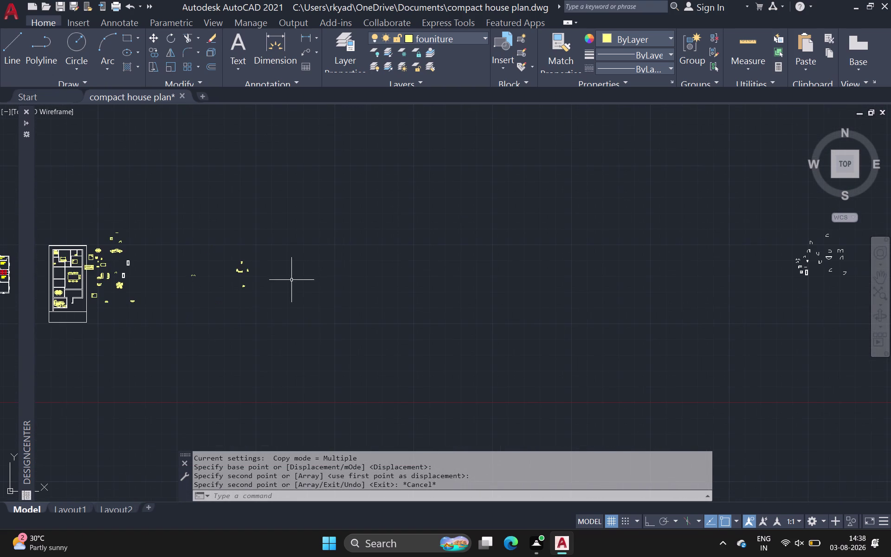
scroll(down, 3)
middle_drag(188, 273, 283, 273)
scroll(up, 3)
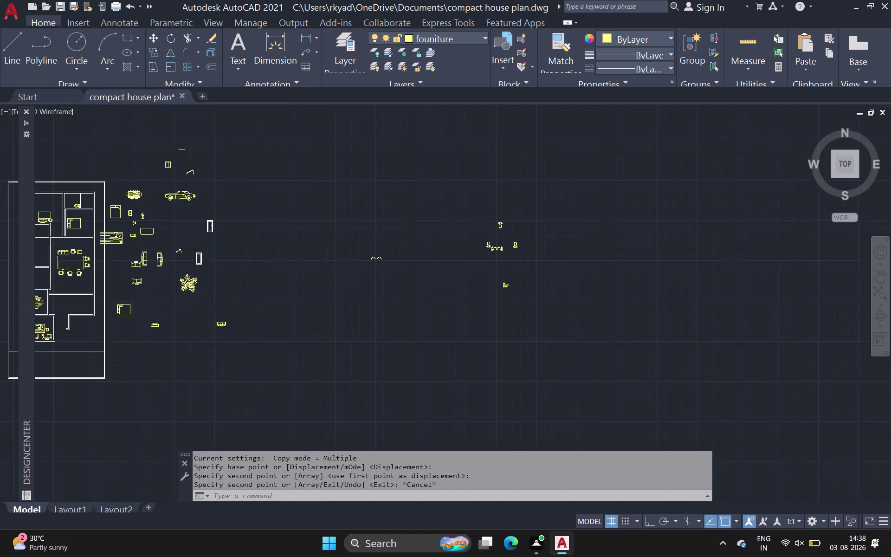
scroll(up, 3)
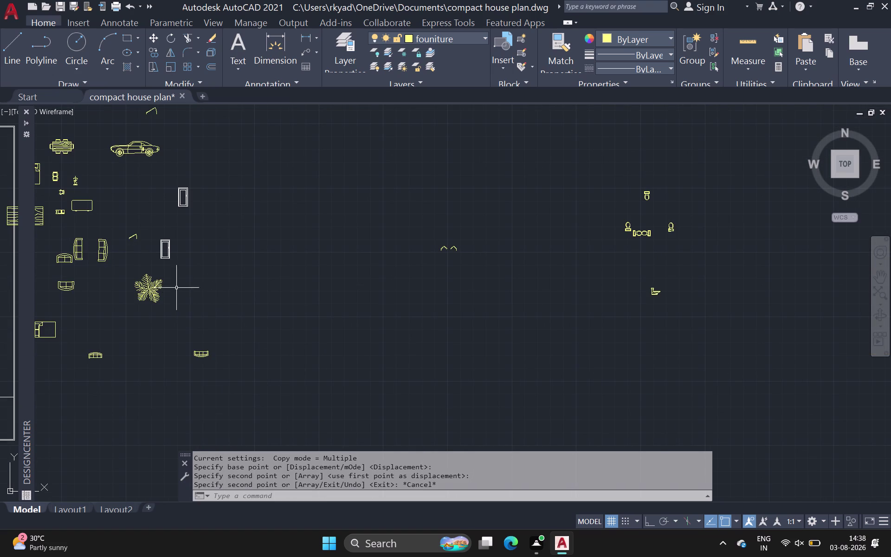
scroll(down, 3)
middle_drag(160, 254, 257, 262)
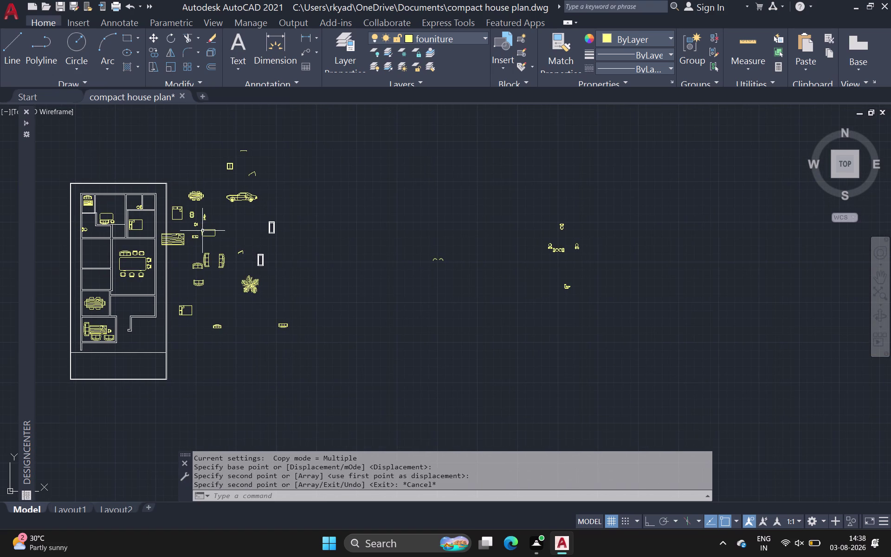
scroll(up, 3)
scroll(down, 3)
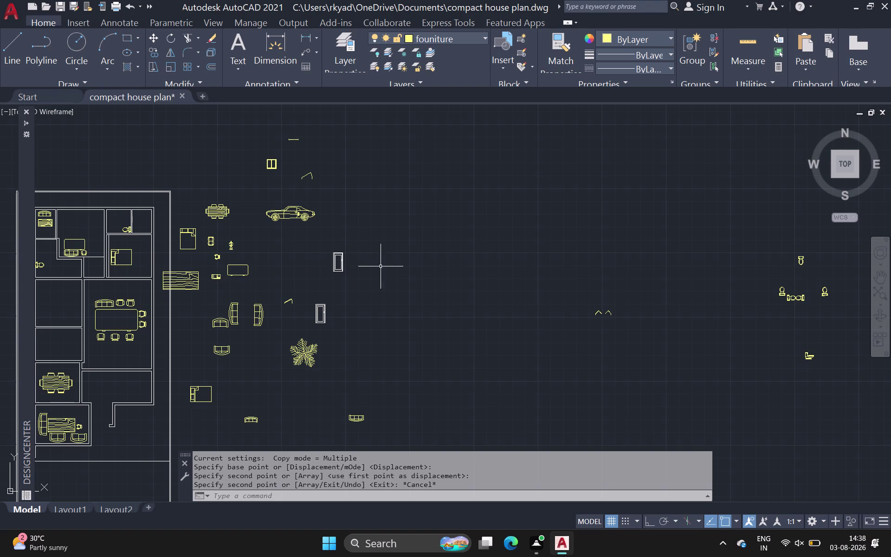
click(23, 217)
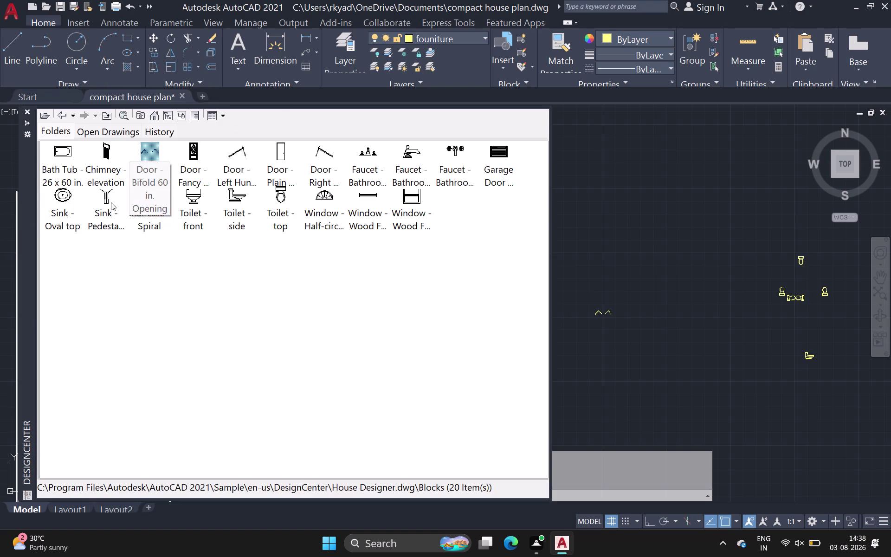
Insert the Sink - Oval top block into empty drawing space.
double_click(61, 193)
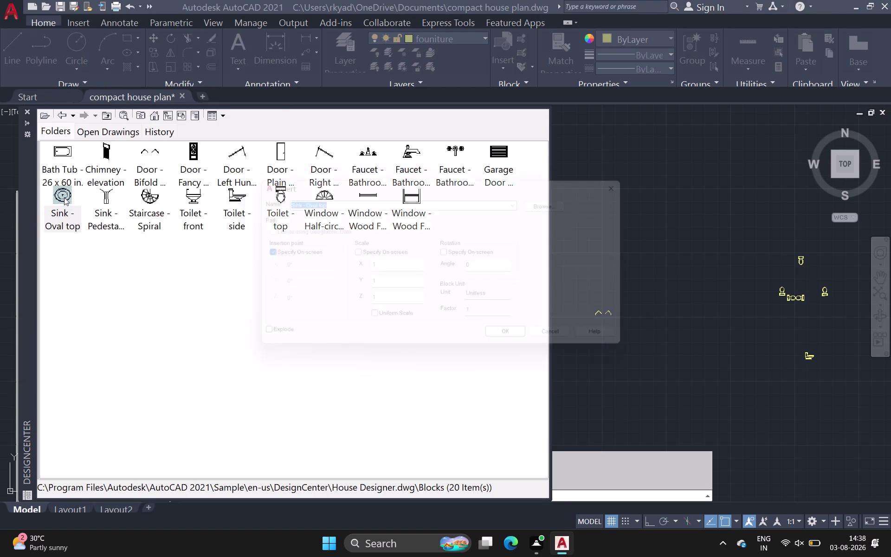
click(520, 340)
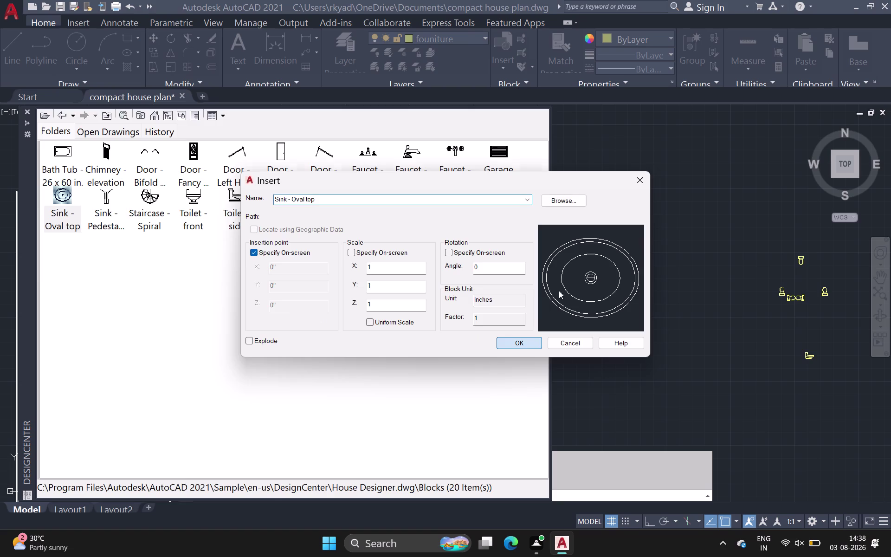
click(558, 233)
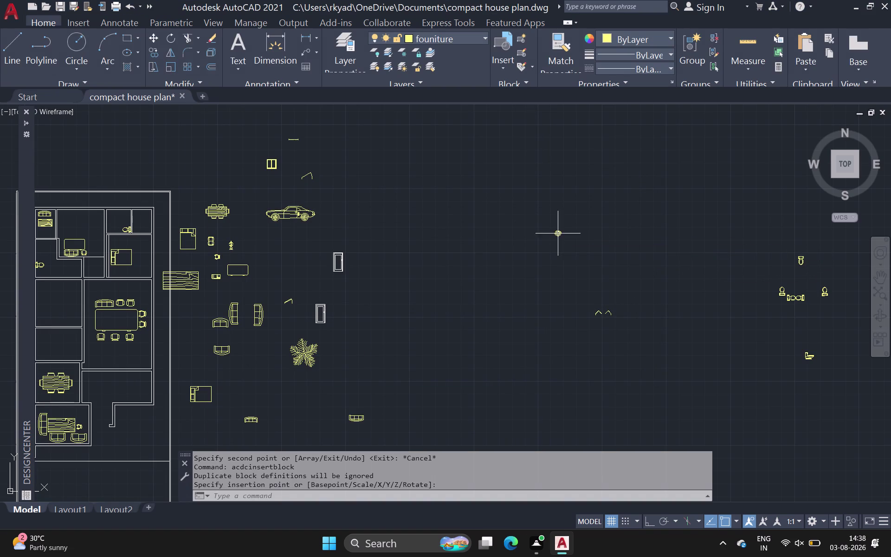
scroll(up, 3)
click(555, 232)
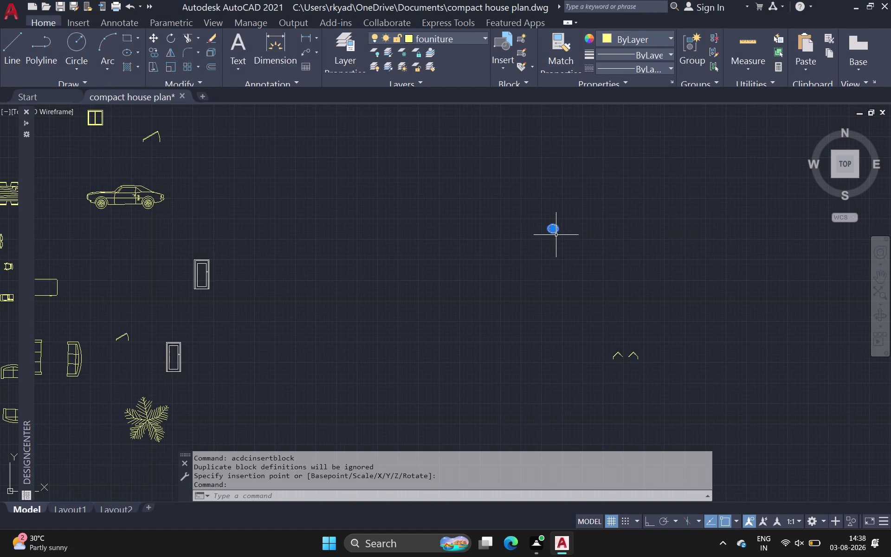
Start copying the newly inserted oval sink with CO.
key(c)
text(o)
key(space)
scroll(up, 3)
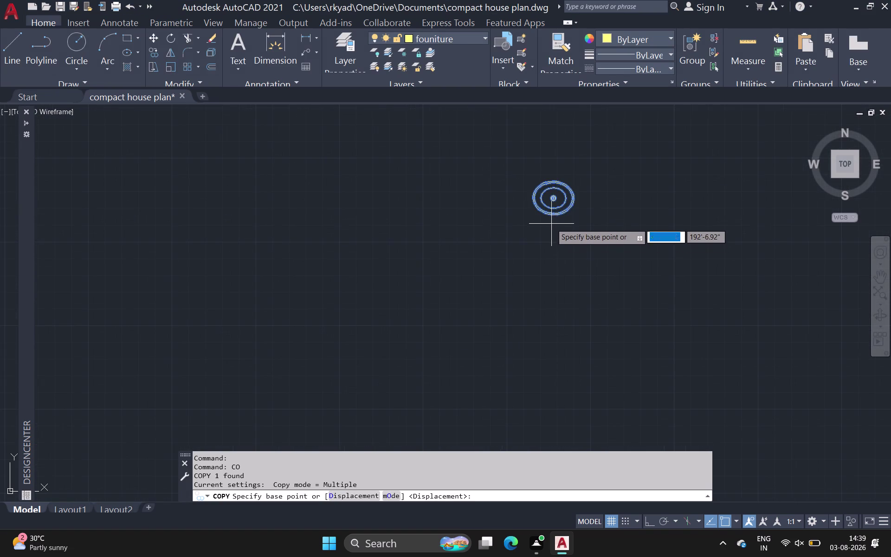
Copy the oval sink into the upper bathroom and twice side by side in the left room.
click(551, 215)
scroll(down, 3)
middle_drag(352, 265, 487, 233)
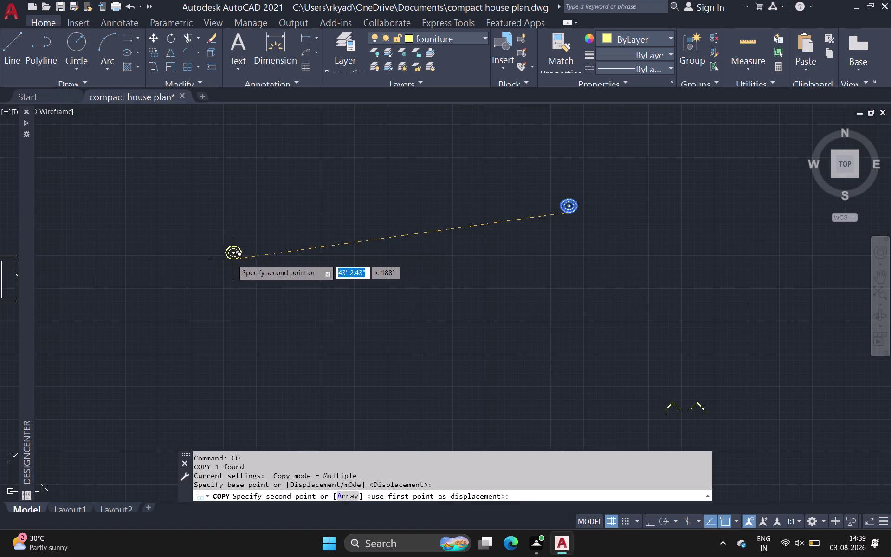
scroll(down, 3)
scroll(down, 3)
scroll(down, 3)
middle_drag(189, 230, 192, 231)
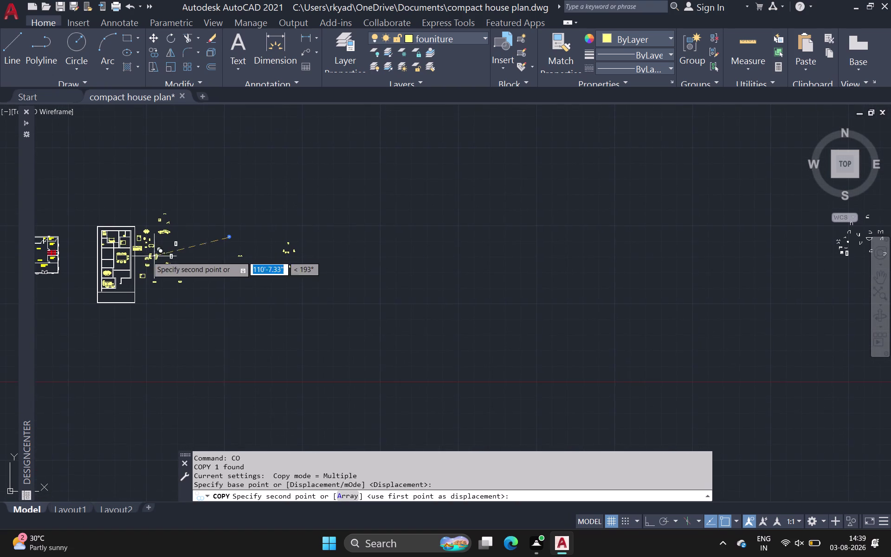
scroll(up, 3)
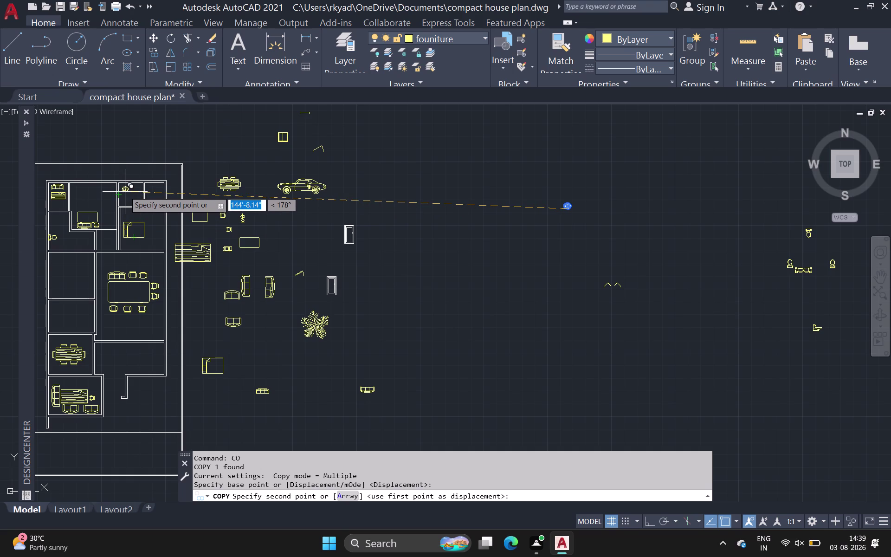
click(126, 191)
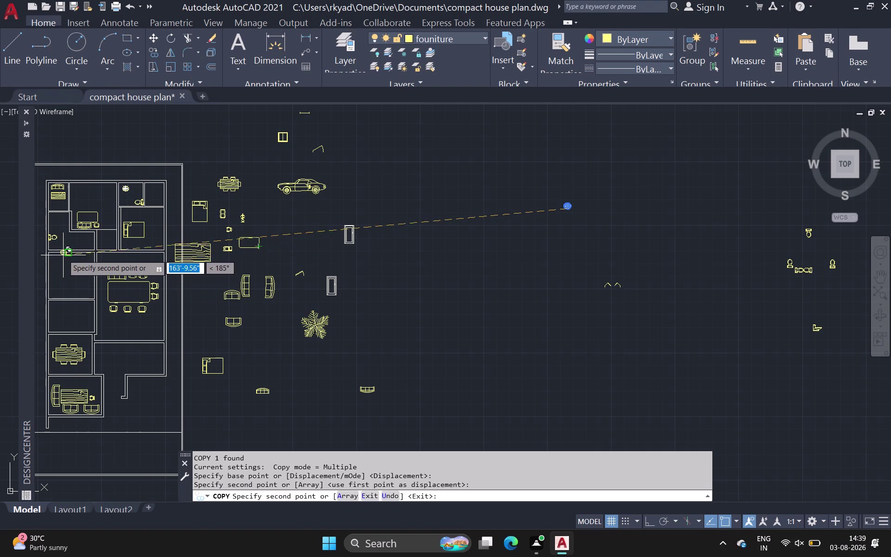
scroll(up, 3)
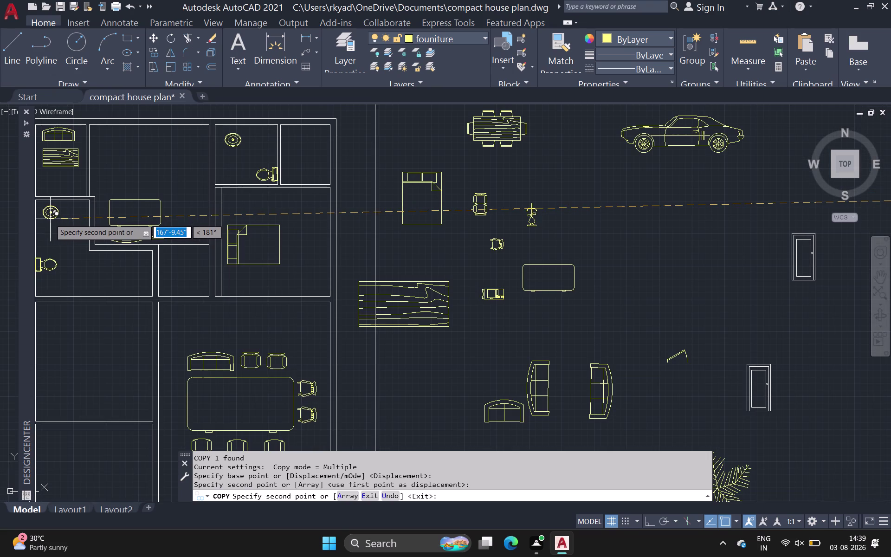
click(50, 217)
click(72, 216)
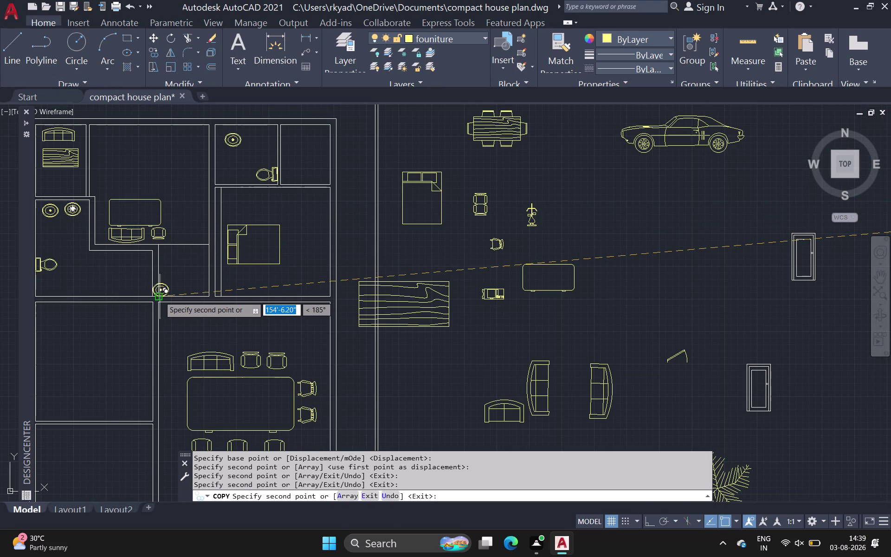
key(Escape)
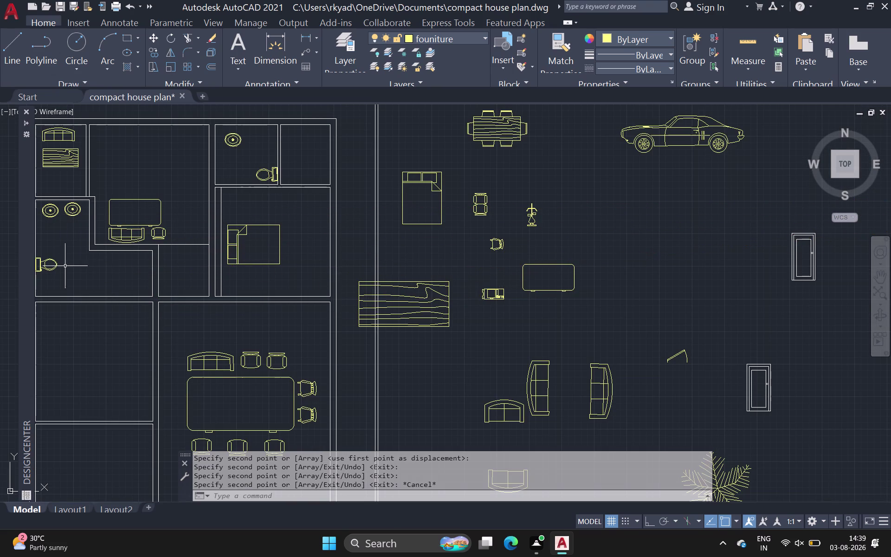
Move the left room's toilet about two feet up.
click(47, 261)
text(m)
key(space)
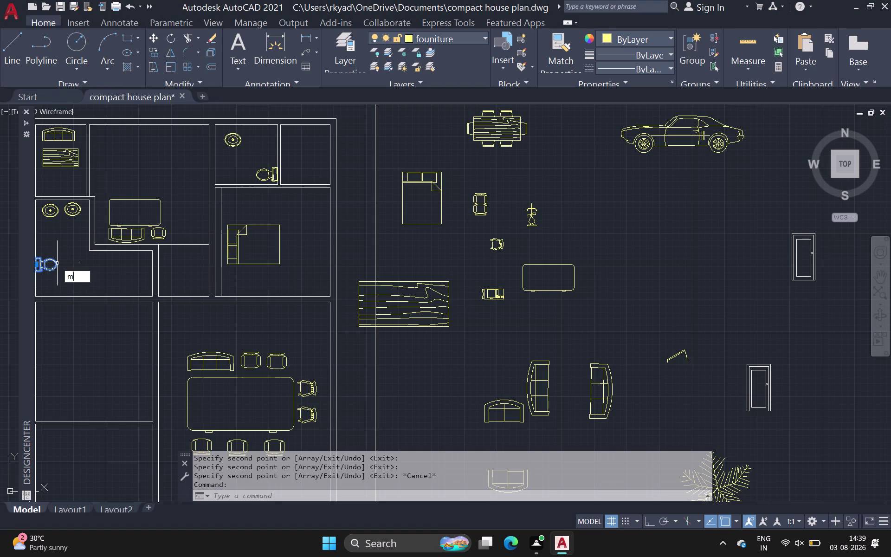
click(43, 264)
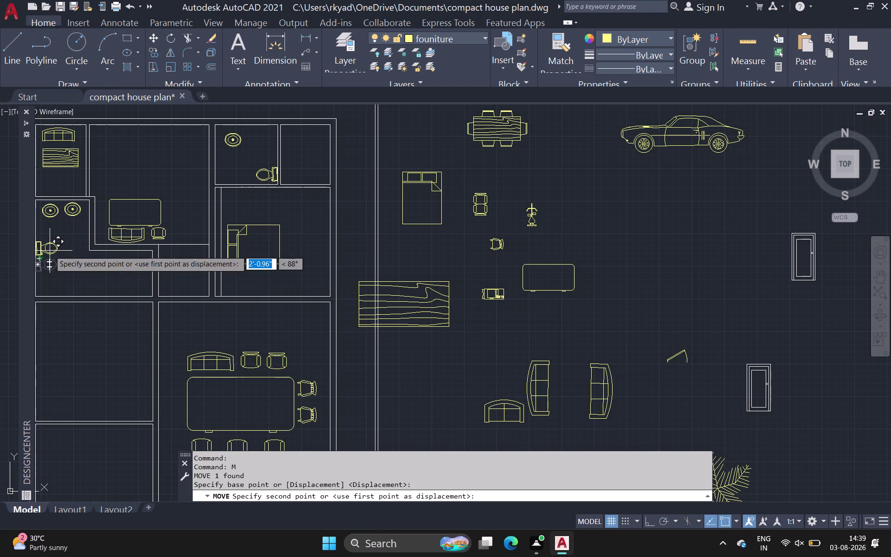
click(50, 251)
scroll(down, 3)
middle_drag(67, 261, 71, 260)
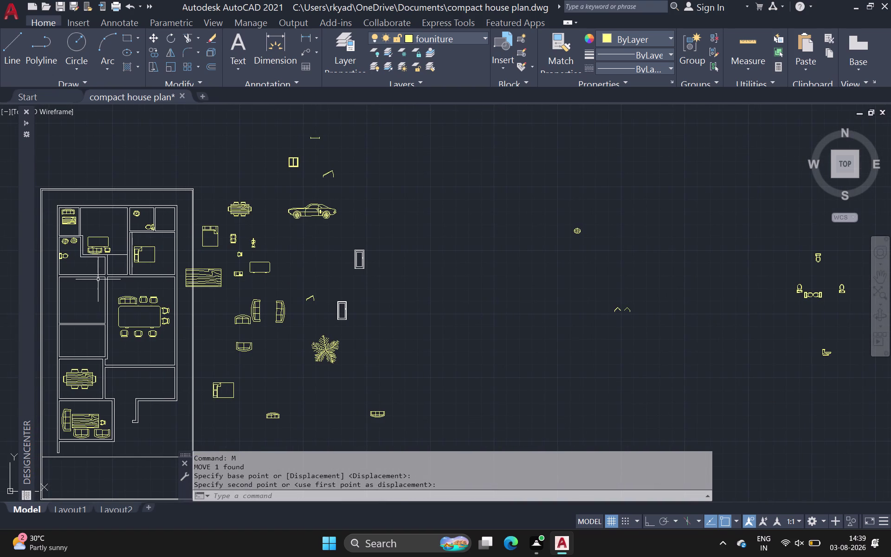
Begin a line at the left room's left wall.
click(7, 46)
scroll(up, 3)
scroll(up, 3)
click(58, 265)
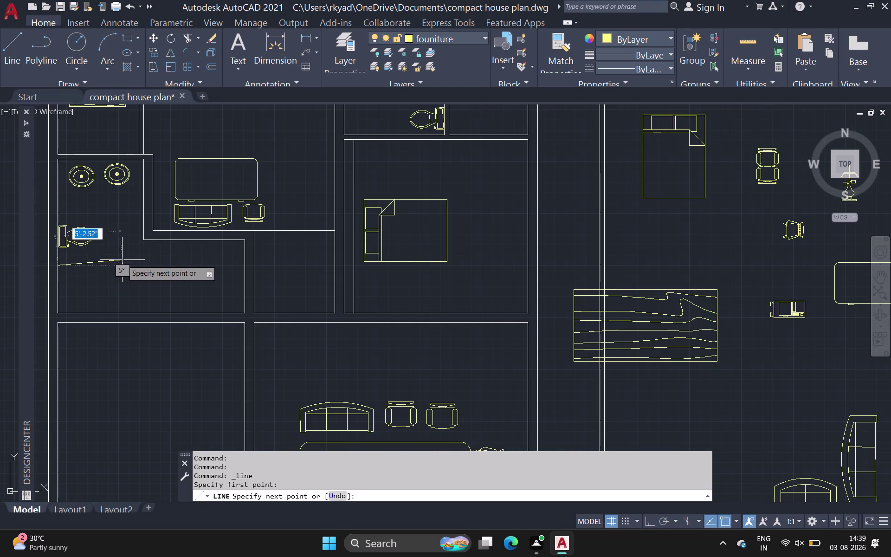
Draw the counter line horizontally across the room, then down to the bottom wall.
click(146, 266)
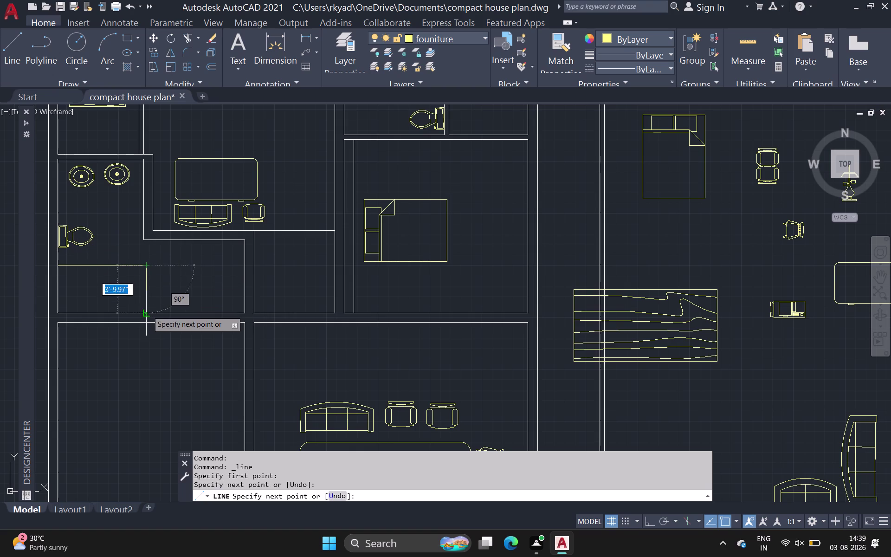
click(149, 311)
key(Escape)
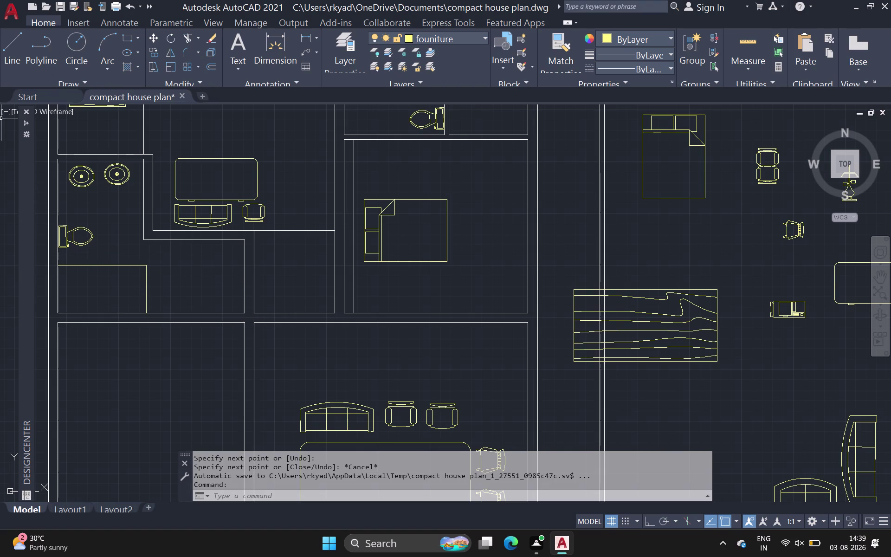
click(20, 187)
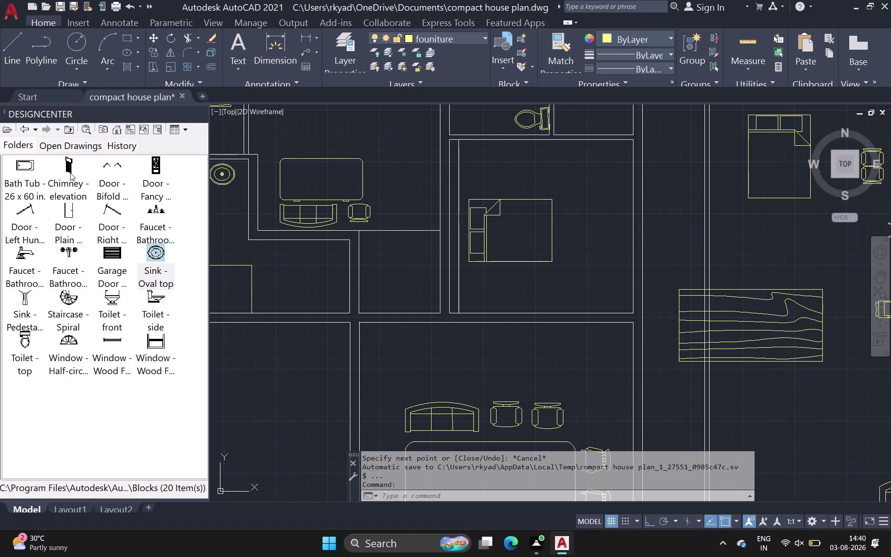
Browse the House Designer blocks, then return to the sample drawings list.
scroll(down, 3)
scroll(up, 3)
click(22, 126)
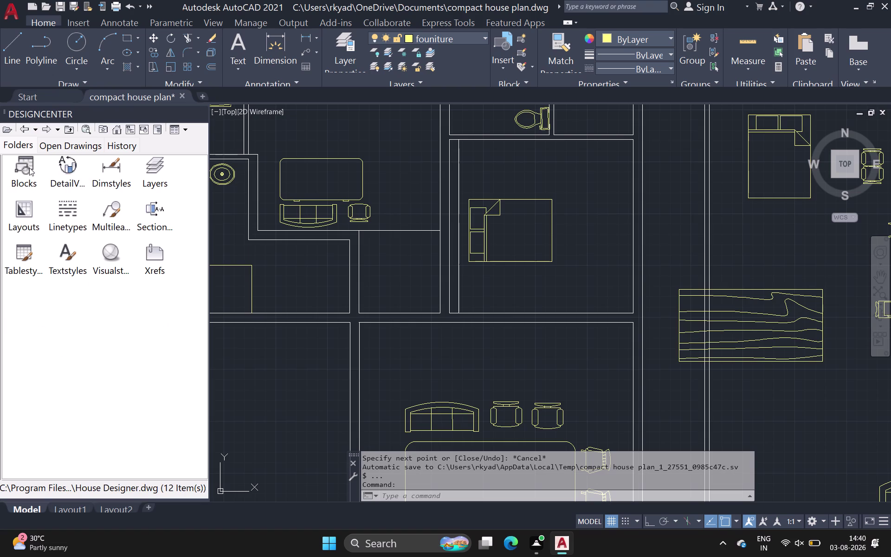
click(25, 169)
double_click(26, 175)
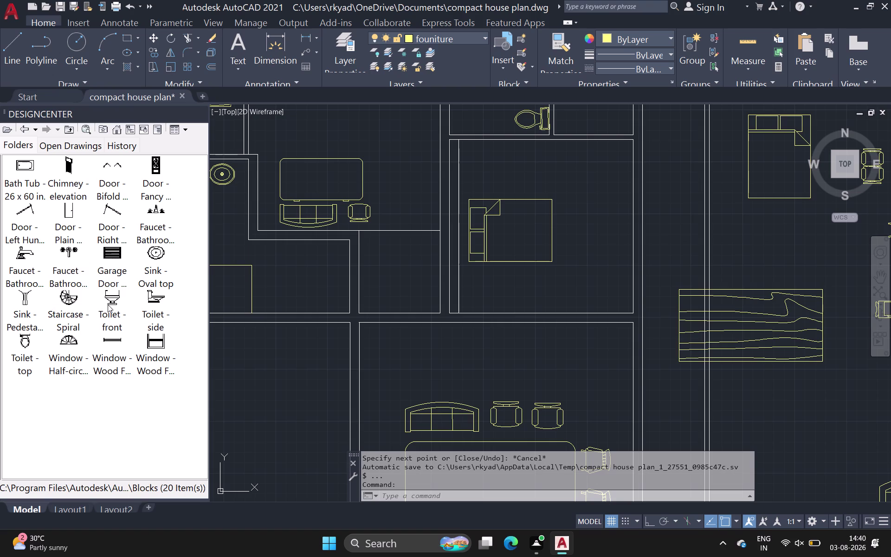
click(19, 129)
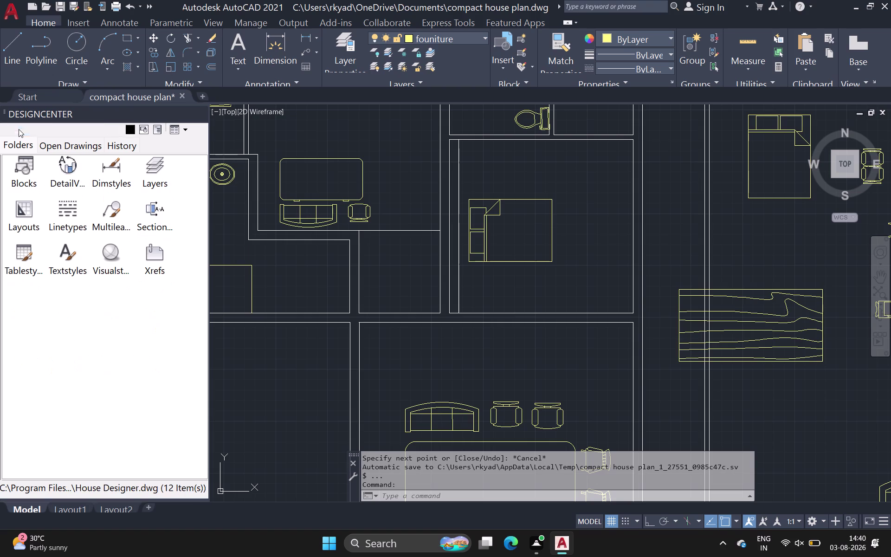
click(19, 129)
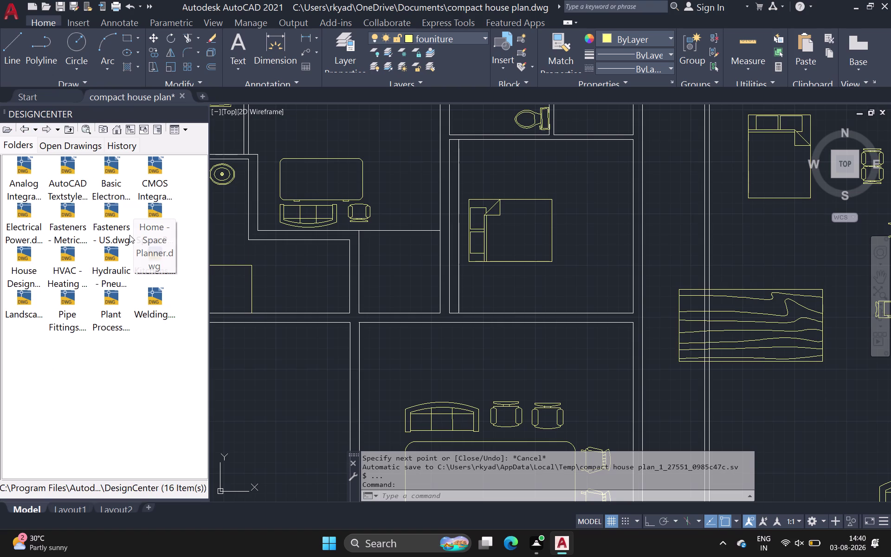
View the Fasteners - US blocks, then navigate into the en-us DesignCenter folder.
double_click(115, 234)
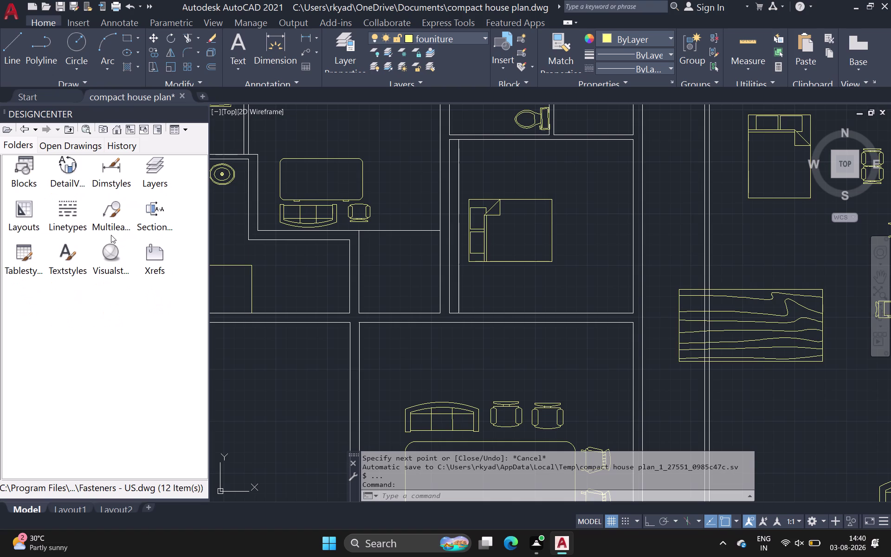
double_click(34, 171)
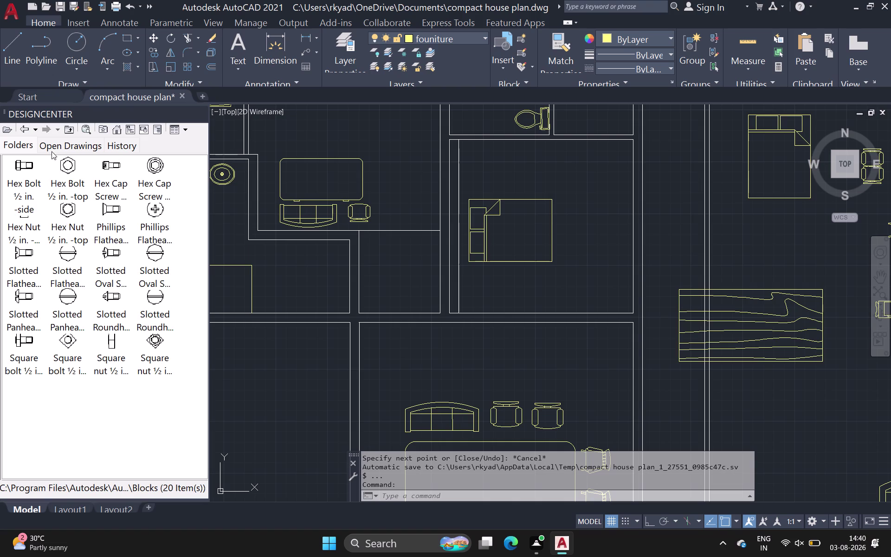
click(24, 130)
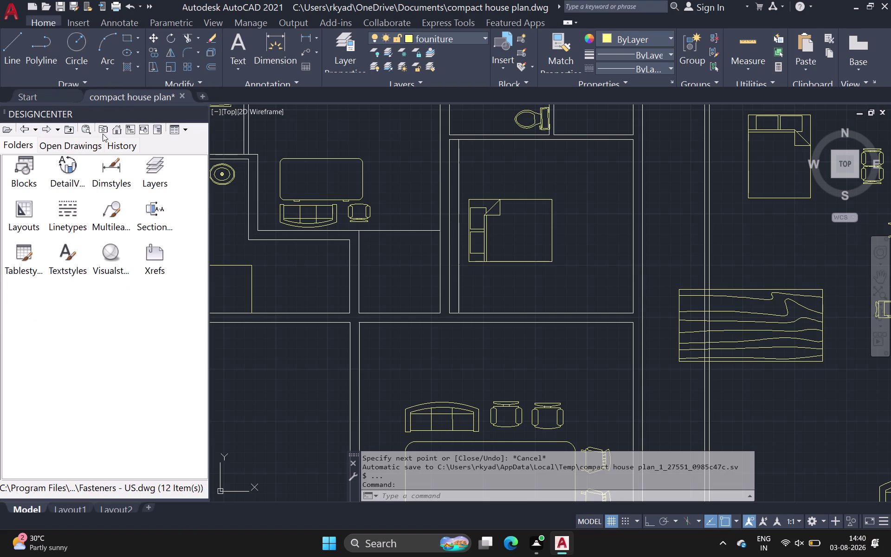
click(116, 129)
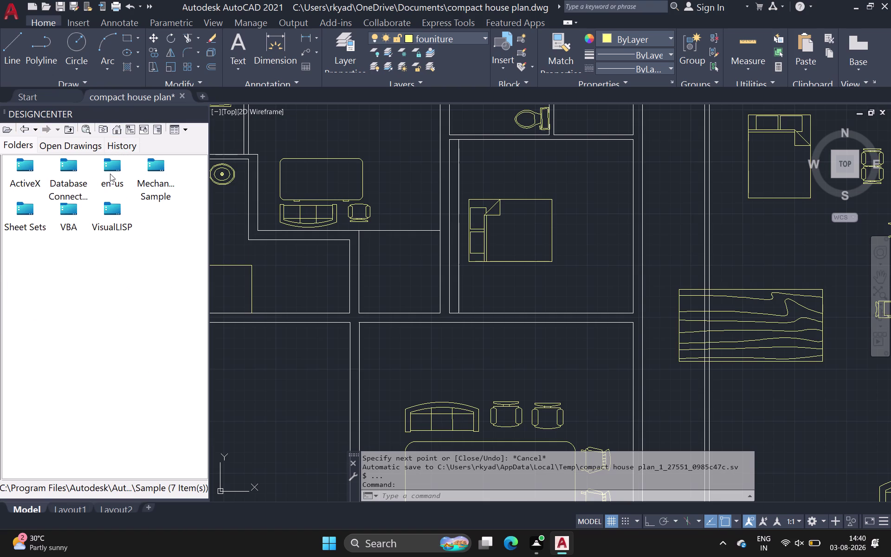
double_click(110, 174)
double_click(27, 171)
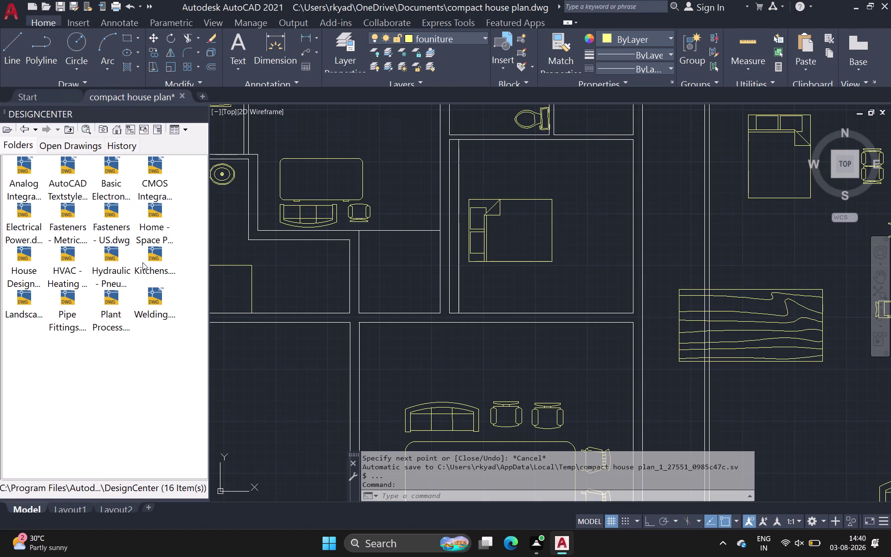
Browse the Pipe Fittings and Hydraulic - Pneumatic sample block libraries in DesignCenter.
double_click(57, 298)
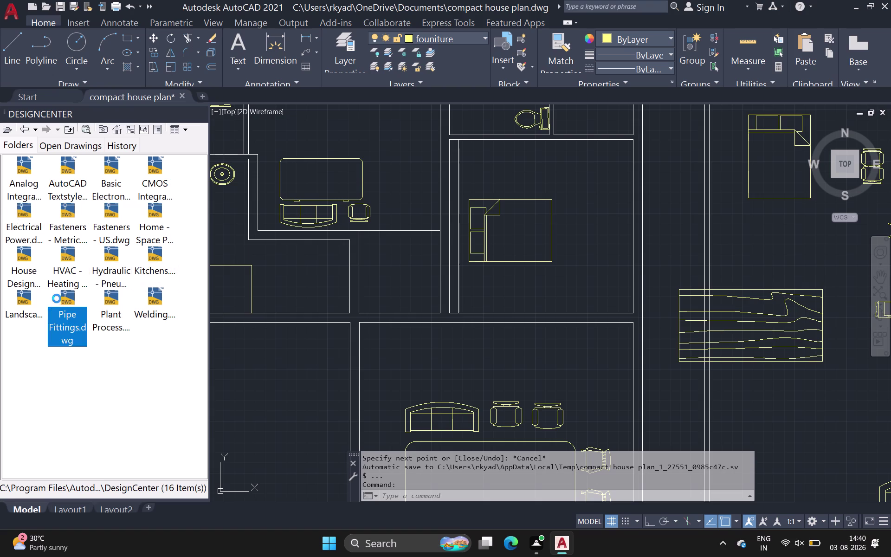
double_click(32, 174)
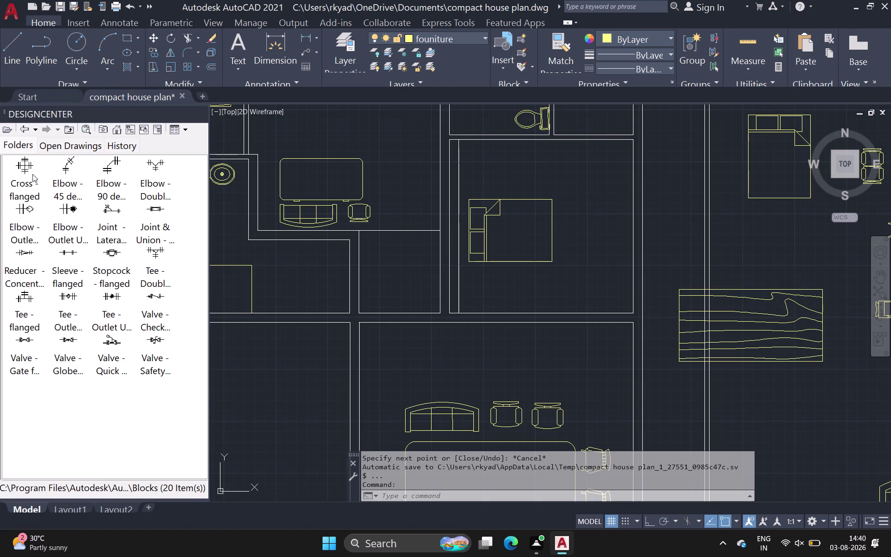
click(24, 132)
click(24, 132)
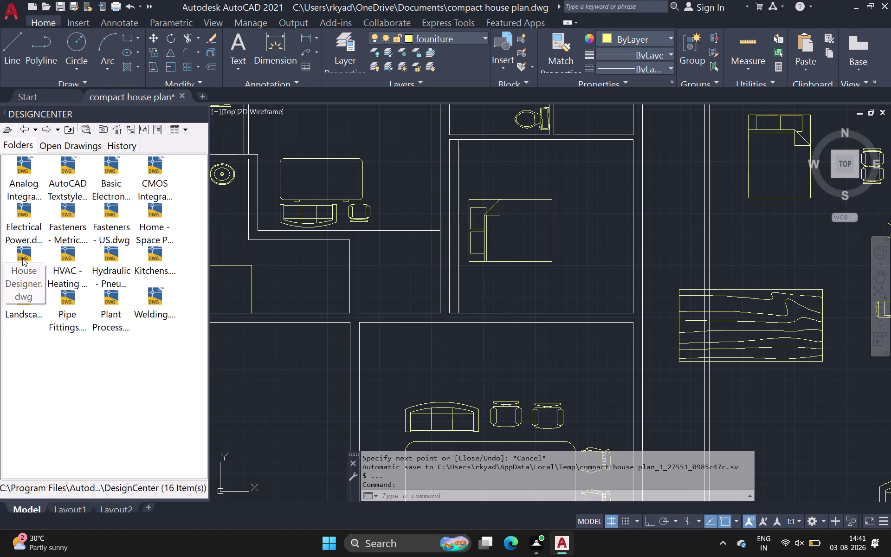
double_click(115, 254)
double_click(33, 170)
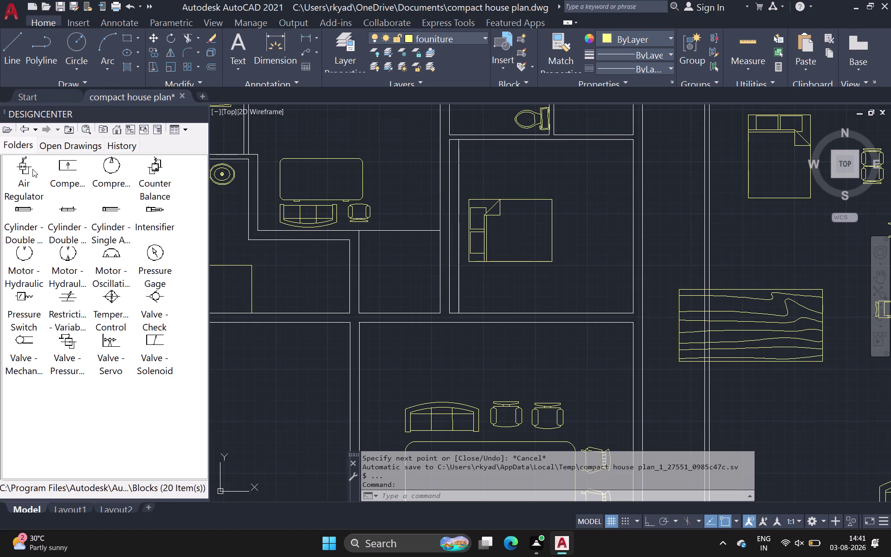
click(24, 131)
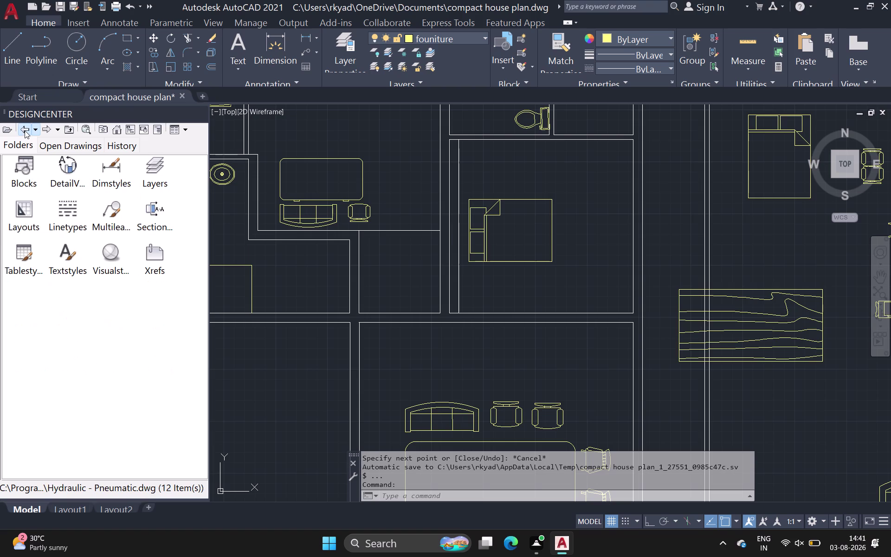
click(25, 130)
Browse the Electrical Power sample's electrical symbol blocks, opening them twice.
double_click(26, 215)
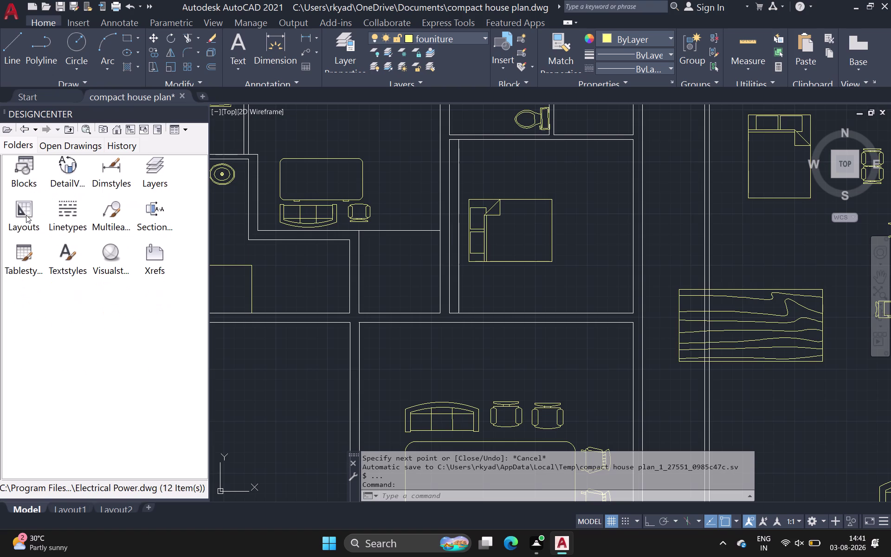
double_click(22, 164)
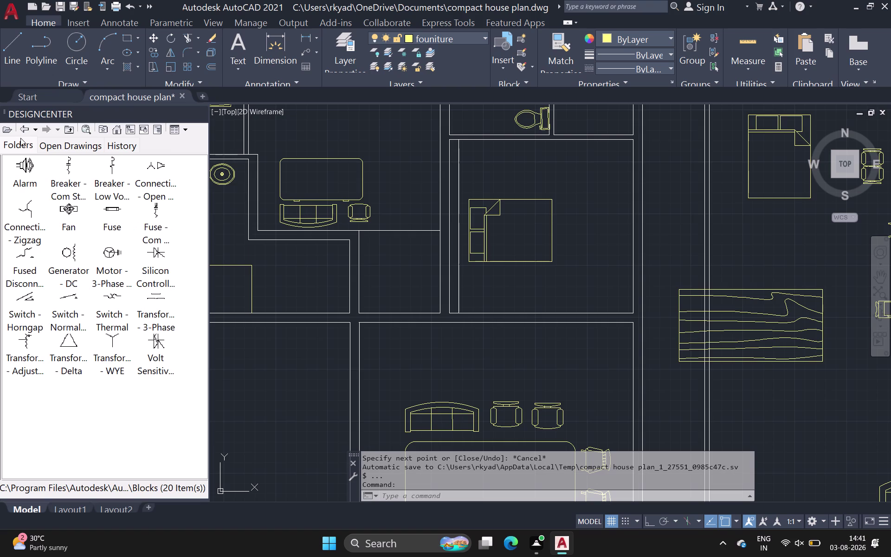
click(21, 125)
click(21, 125)
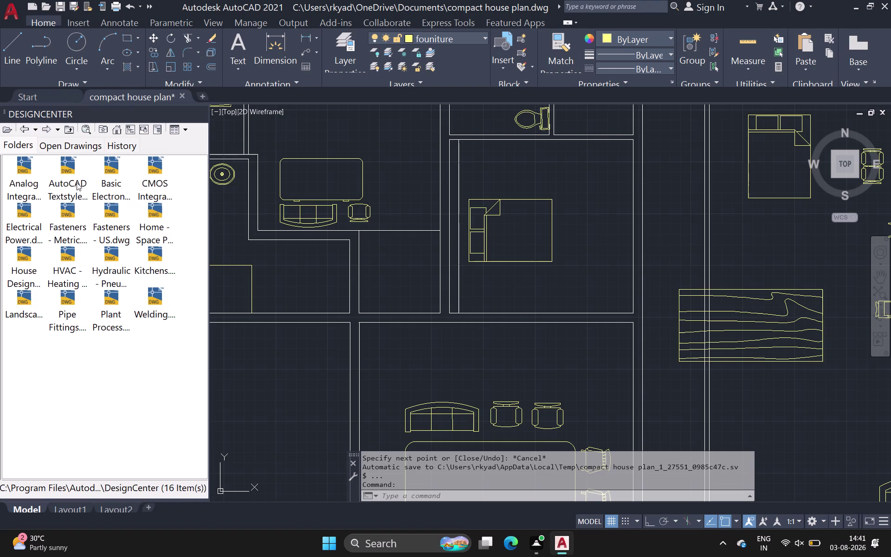
double_click(28, 213)
double_click(24, 171)
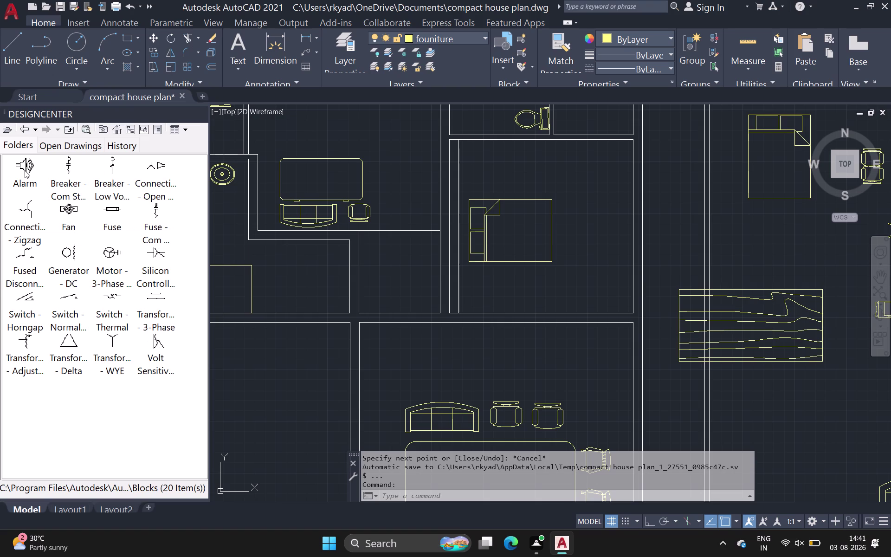
double_click(25, 130)
click(24, 128)
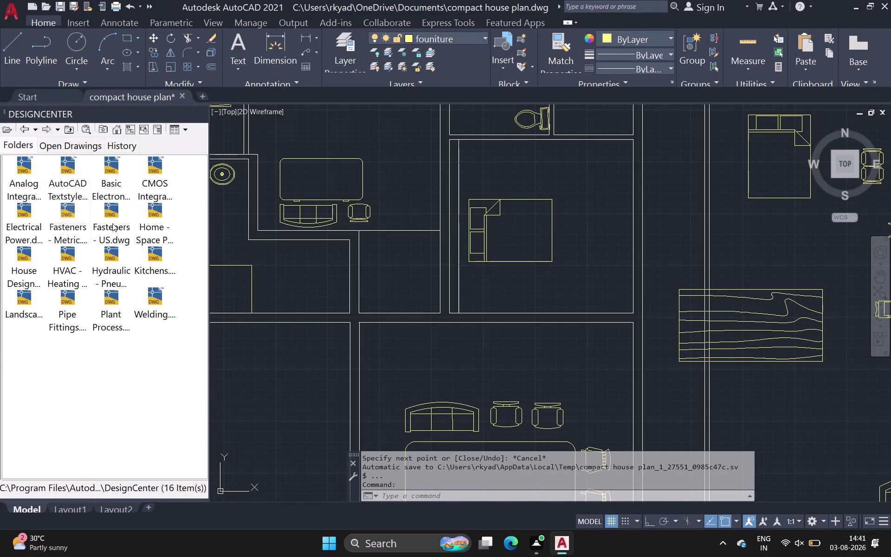
Browse the Fasteners - US sample's fastener blocks and return to the drawing list.
double_click(104, 220)
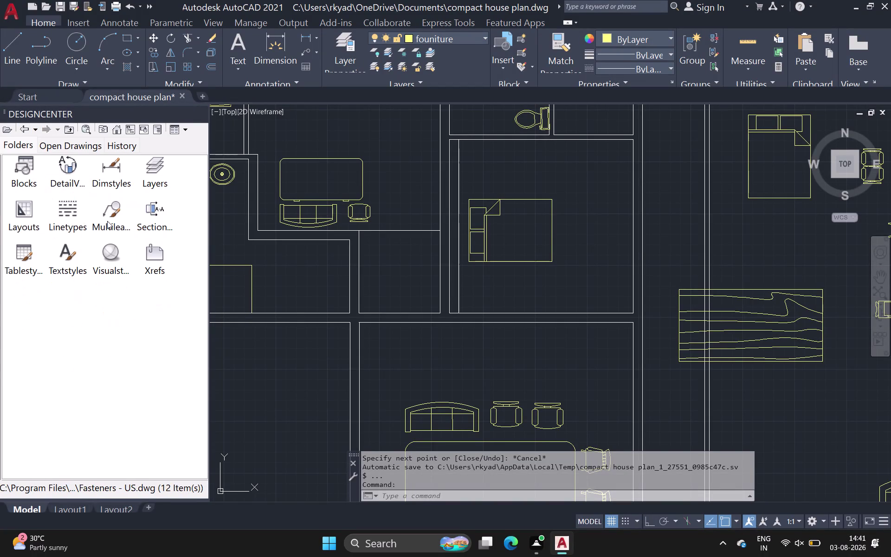
double_click(22, 176)
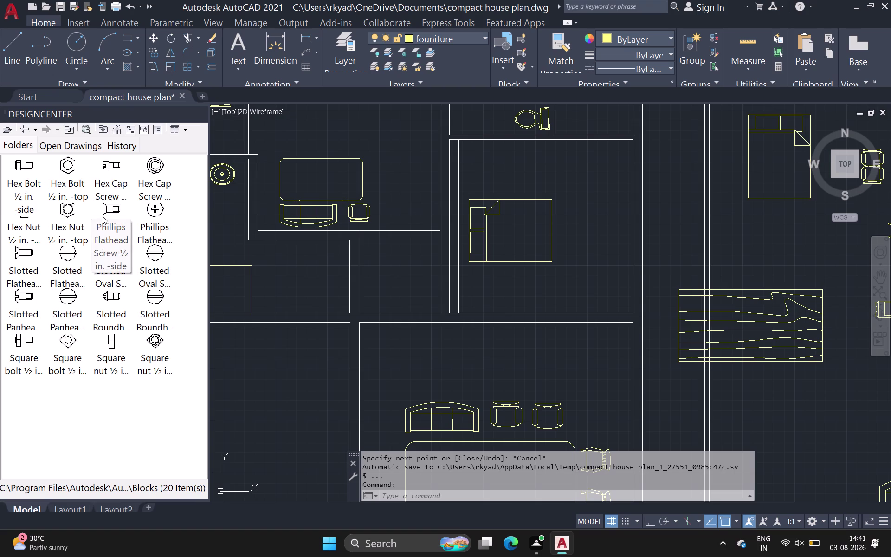
click(25, 128)
click(25, 128)
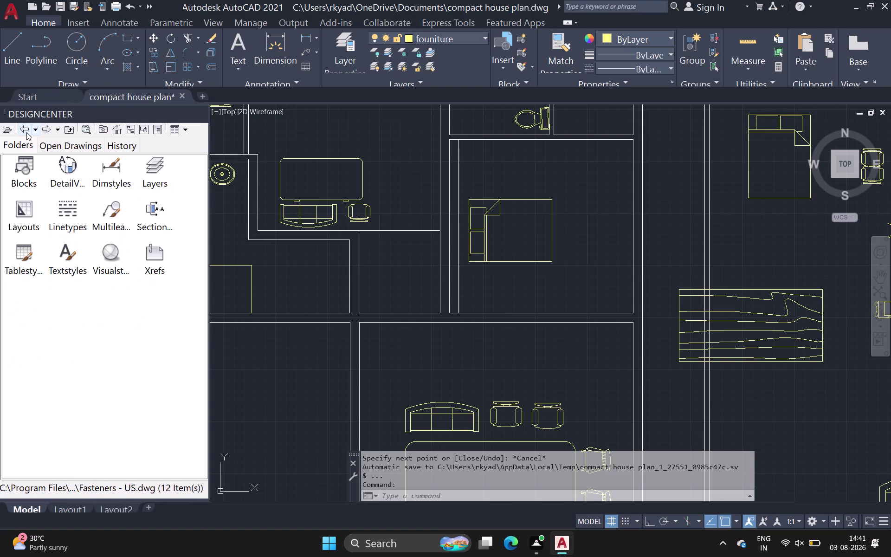
click(25, 127)
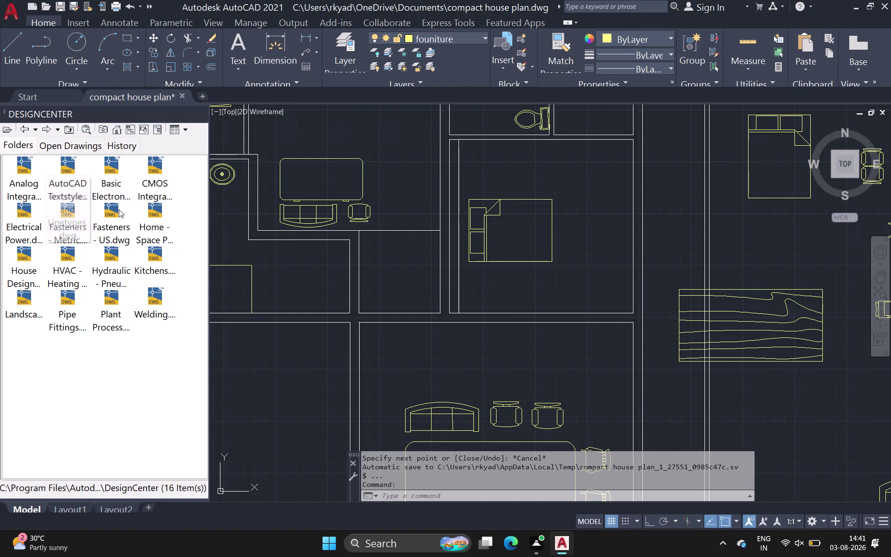
View the House Designer fixture blocks, go up to Sample, and open the Load dialog.
double_click(21, 262)
double_click(18, 168)
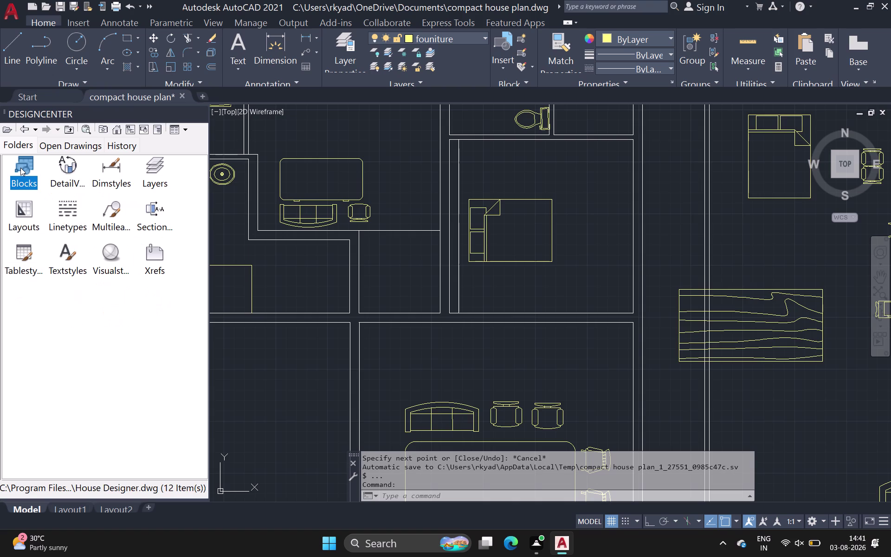
double_click(26, 173)
double_click(28, 169)
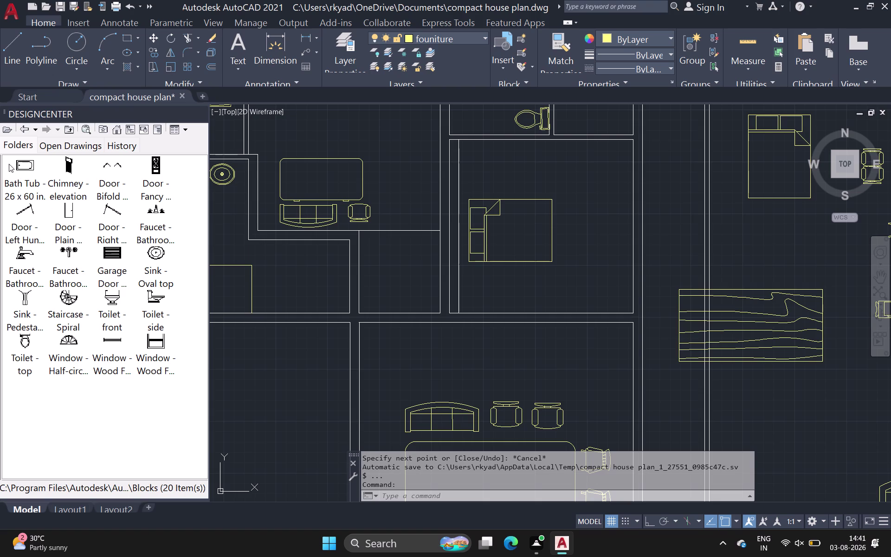
click(14, 144)
scroll(down, 3)
click(117, 130)
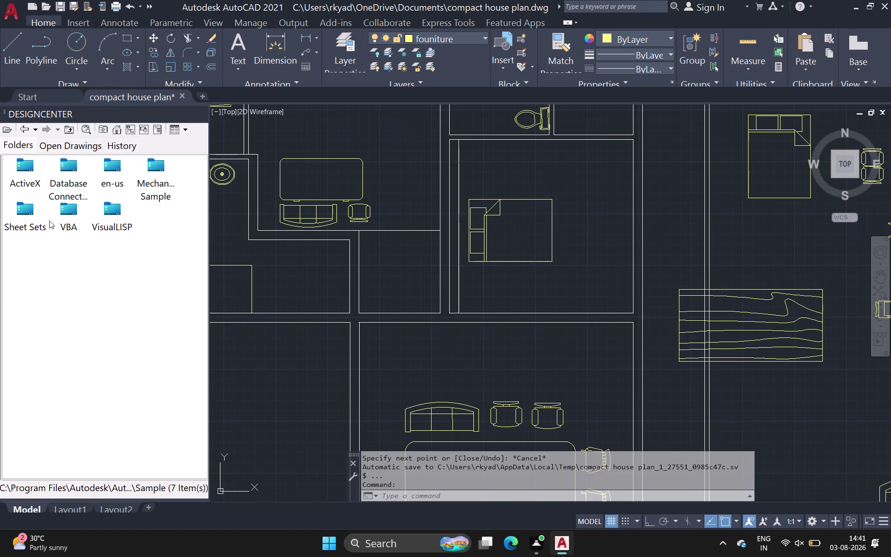
click(3, 126)
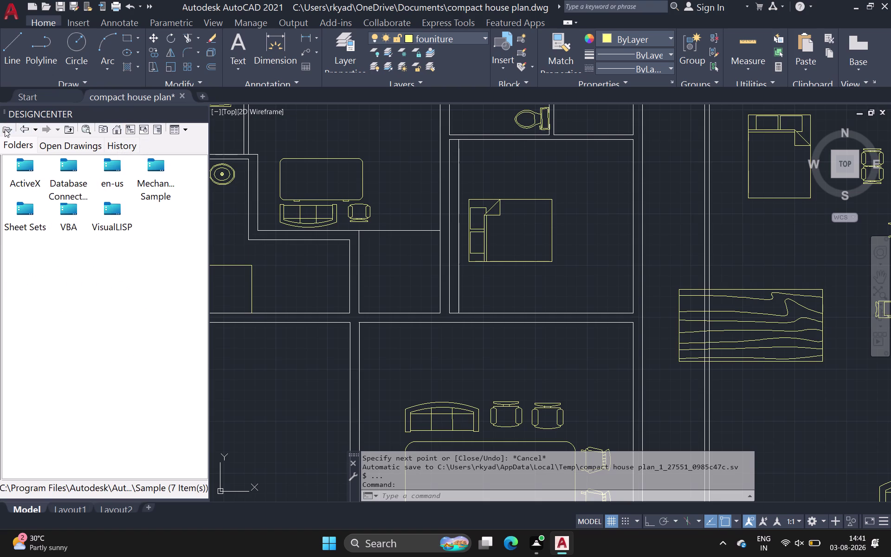
click(5, 129)
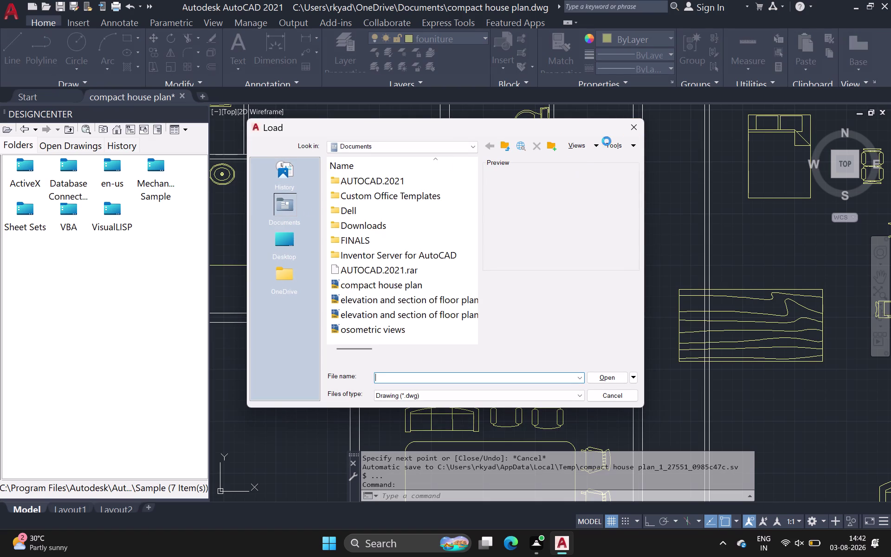
click(632, 128)
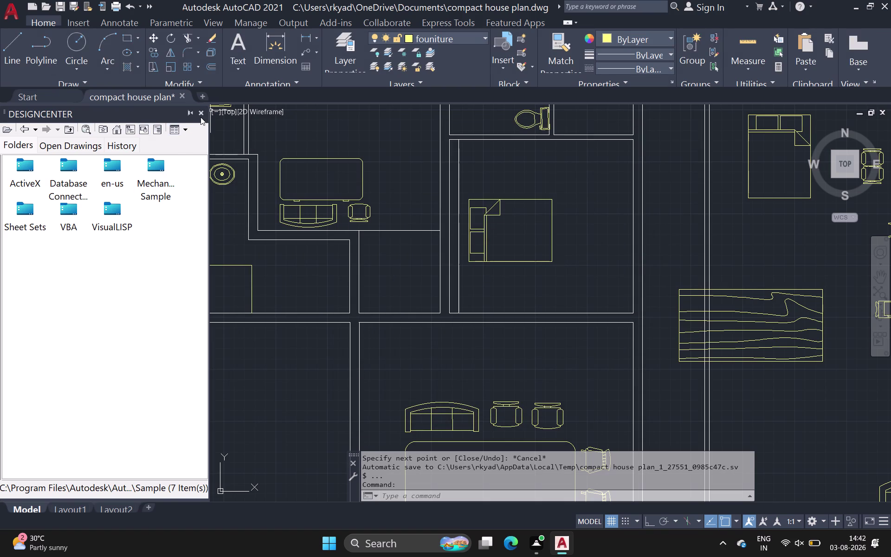
click(201, 113)
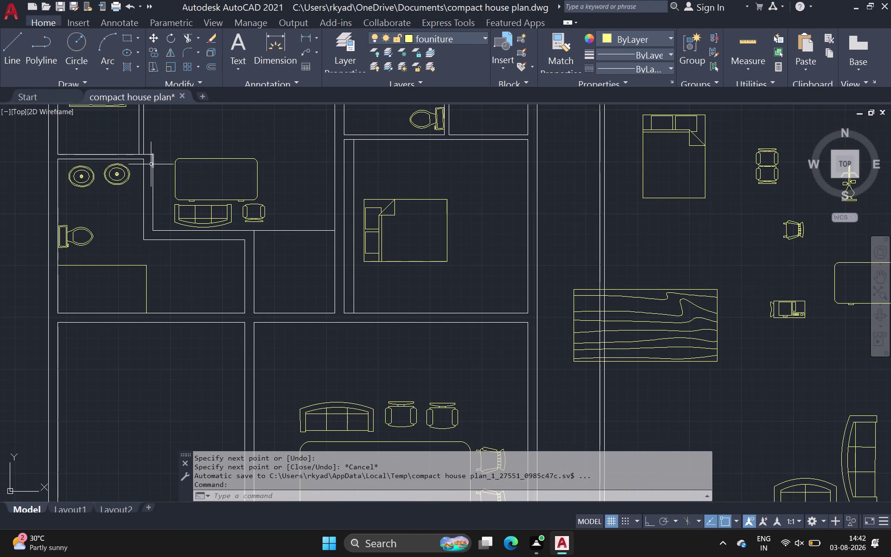
key(d)
key(v)
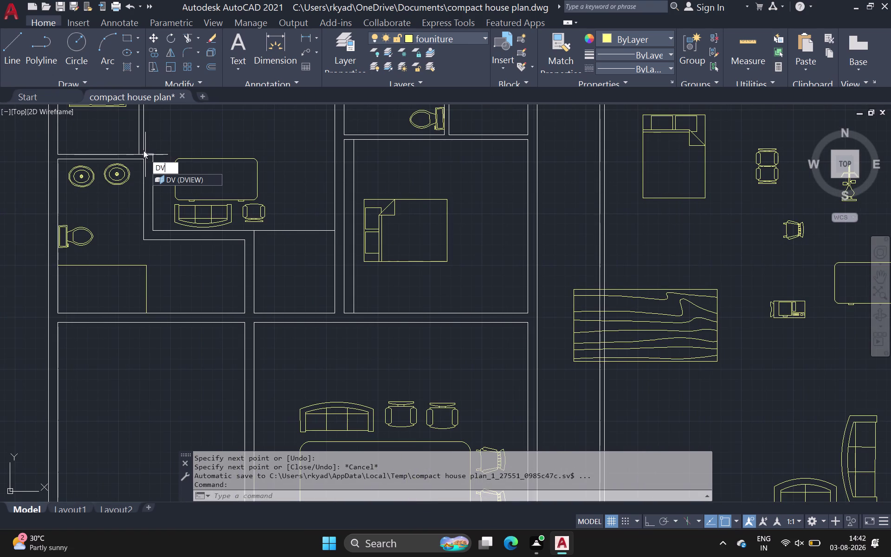
key(BackSpace)
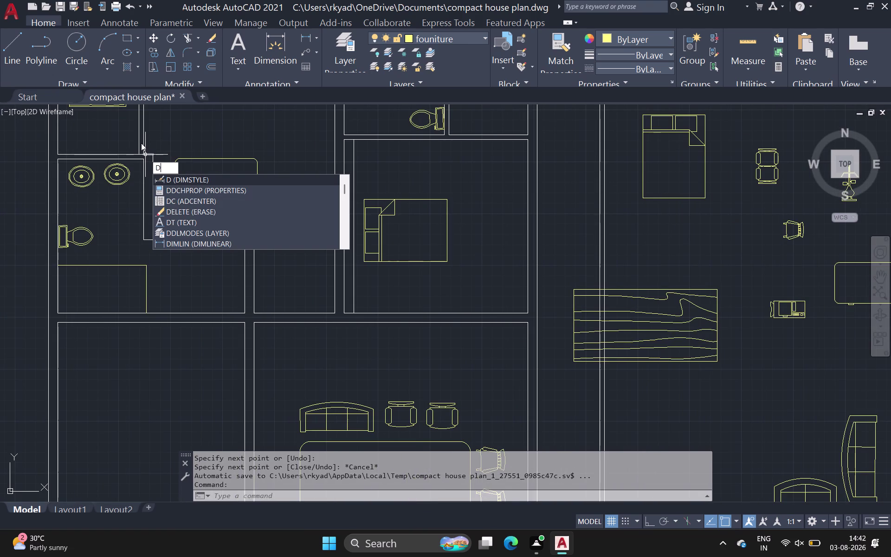
key(c)
key(space)
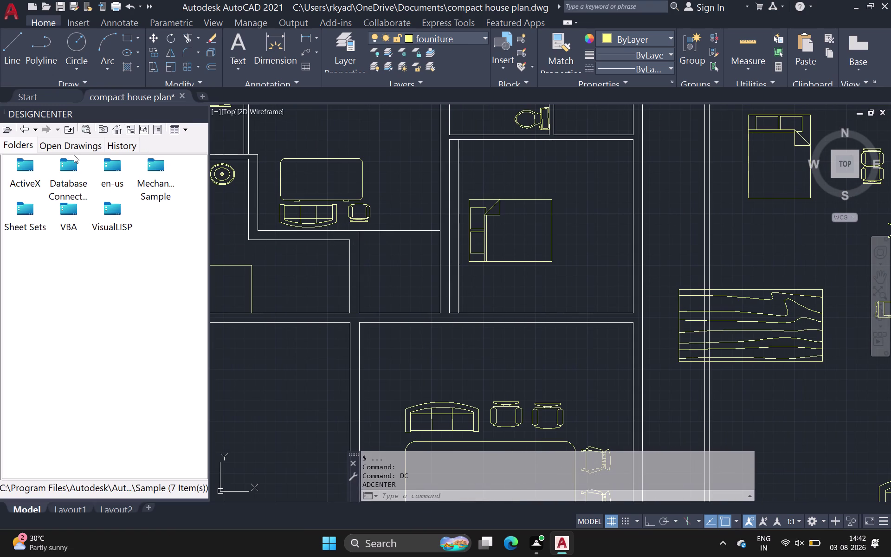
Enlarge DesignCenter and navigate from Sample into the en-us sample block drawings folder.
click(3, 109)
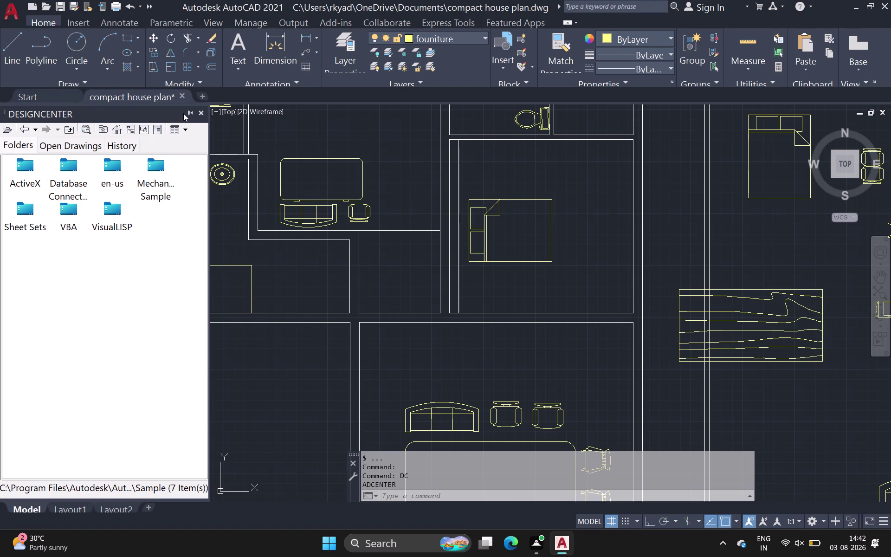
click(187, 113)
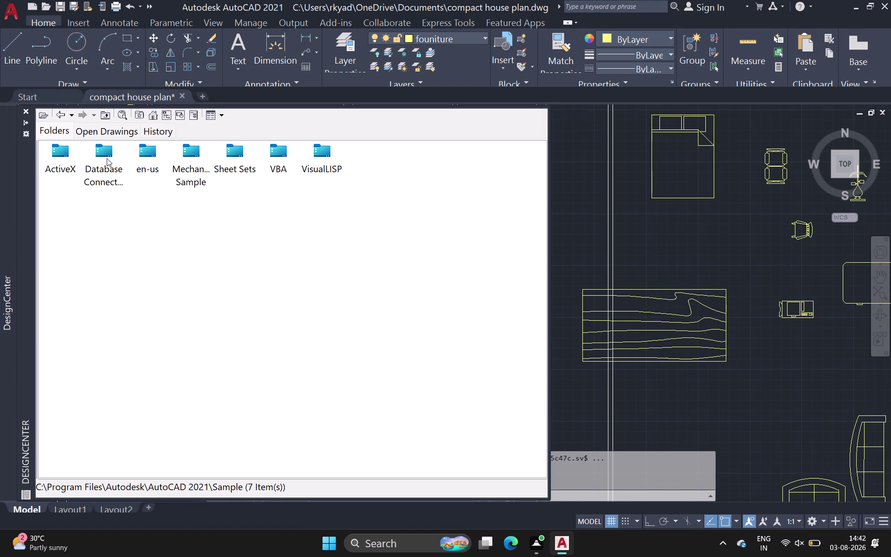
double_click(106, 158)
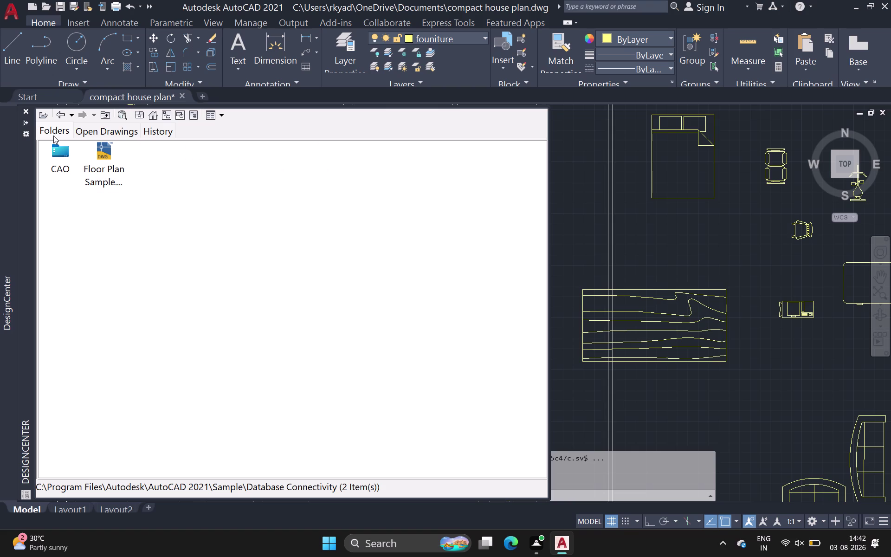
click(62, 112)
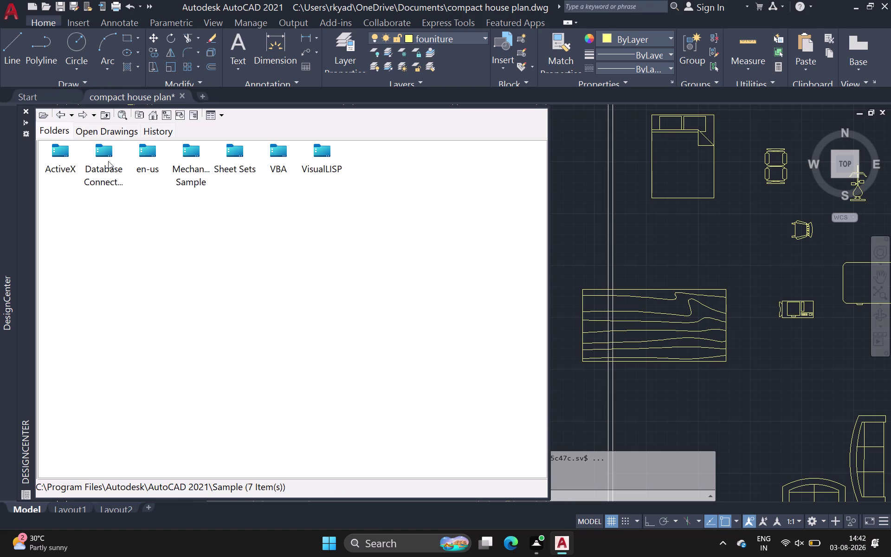
double_click(148, 155)
double_click(63, 161)
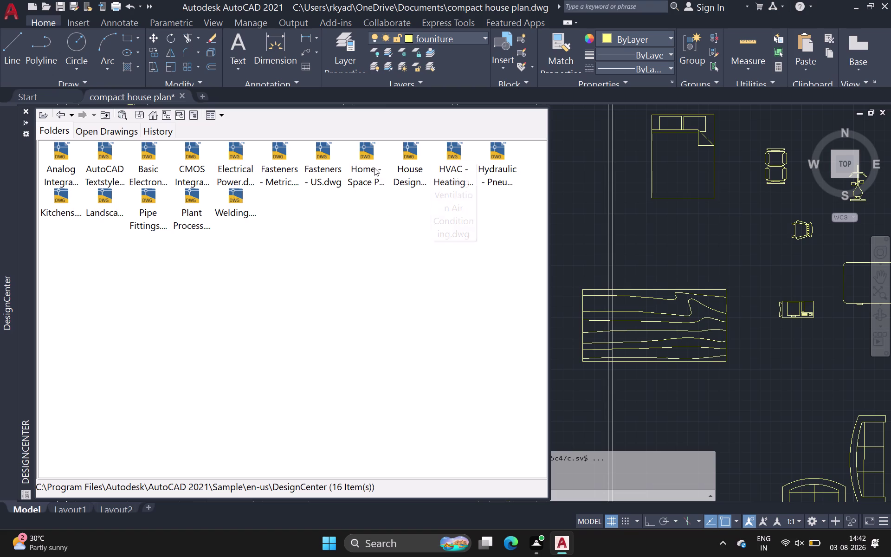
Open House Designer's Blocks and open Insert for Sink - Pedestal elevation.
double_click(365, 163)
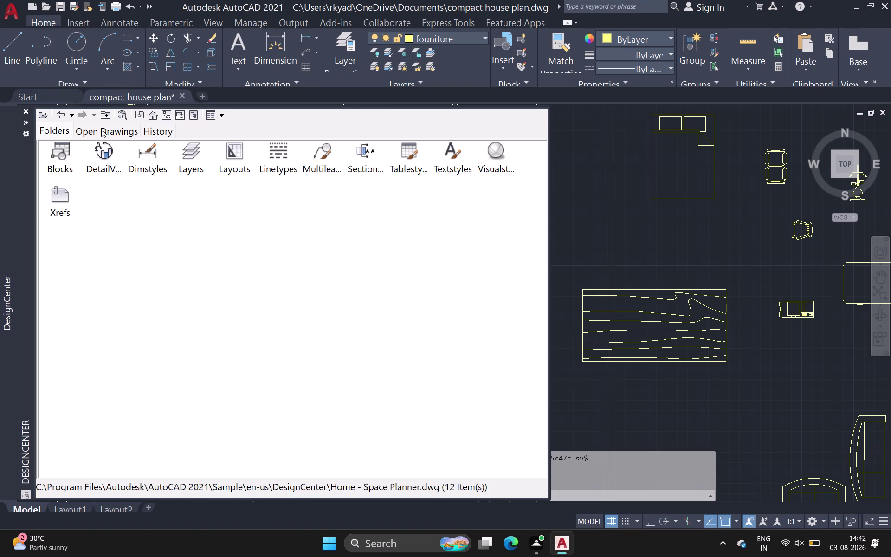
click(63, 115)
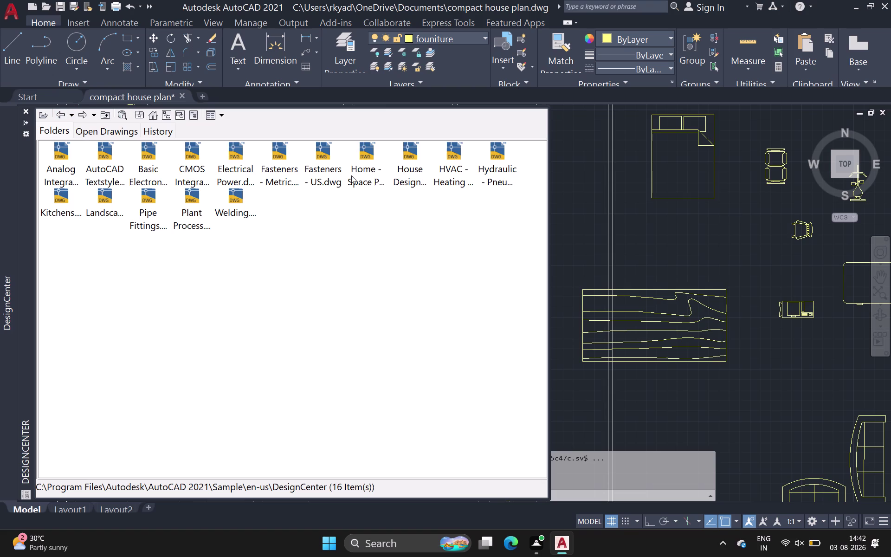
double_click(410, 163)
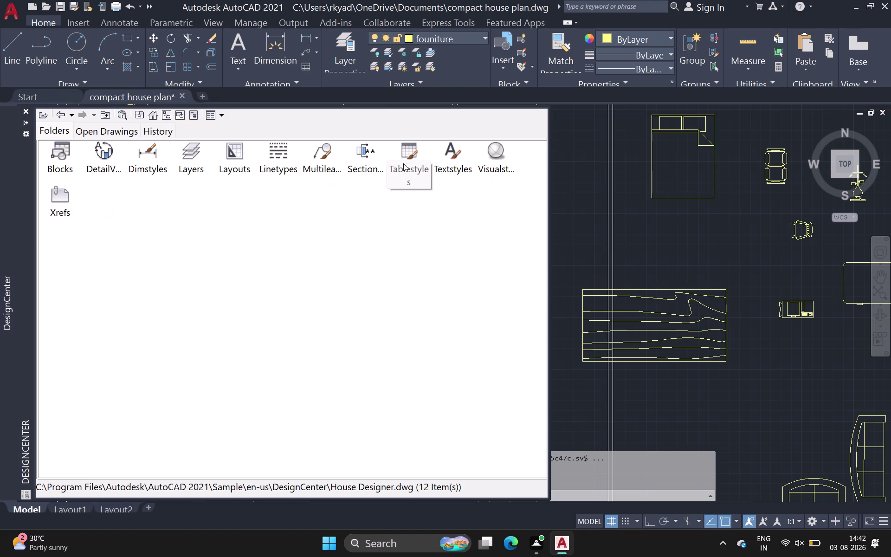
double_click(67, 150)
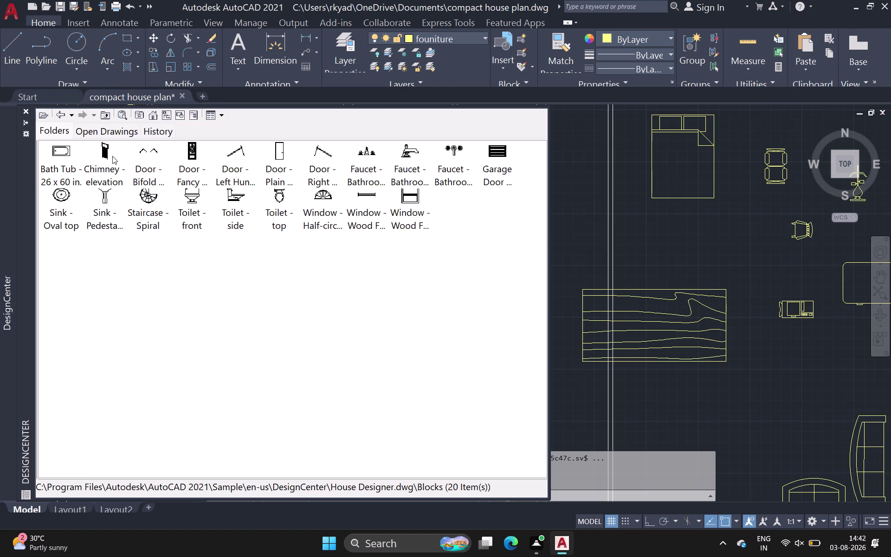
double_click(102, 202)
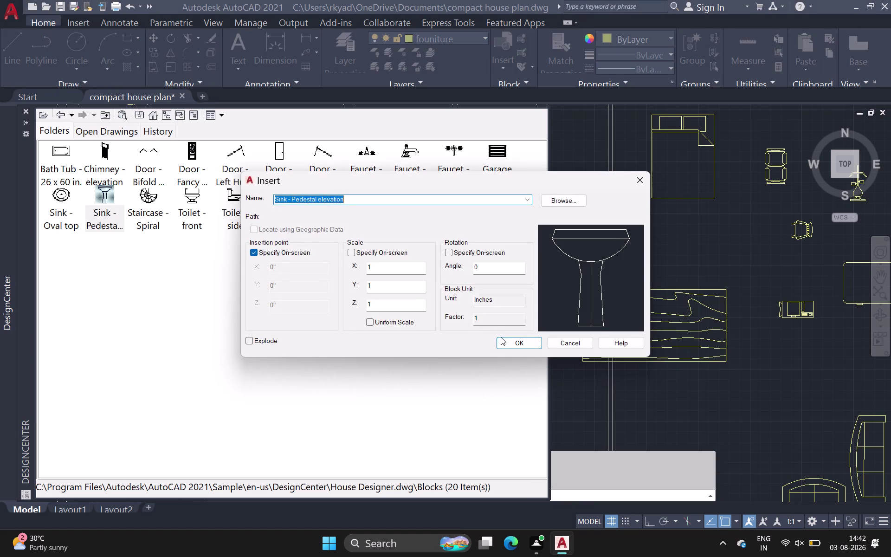
Place the pedestal sink block right of the furniture, then cancel a stray selection.
click(516, 343)
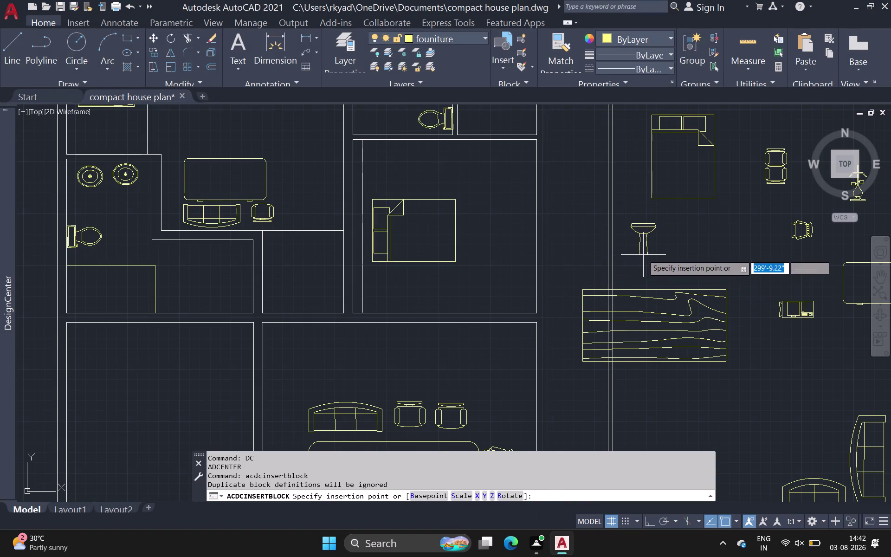
click(644, 255)
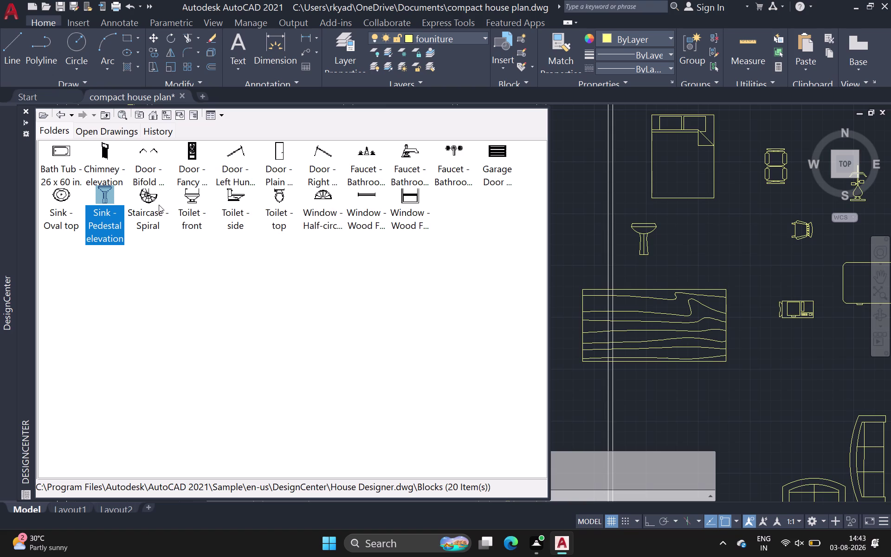
scroll(down, 3)
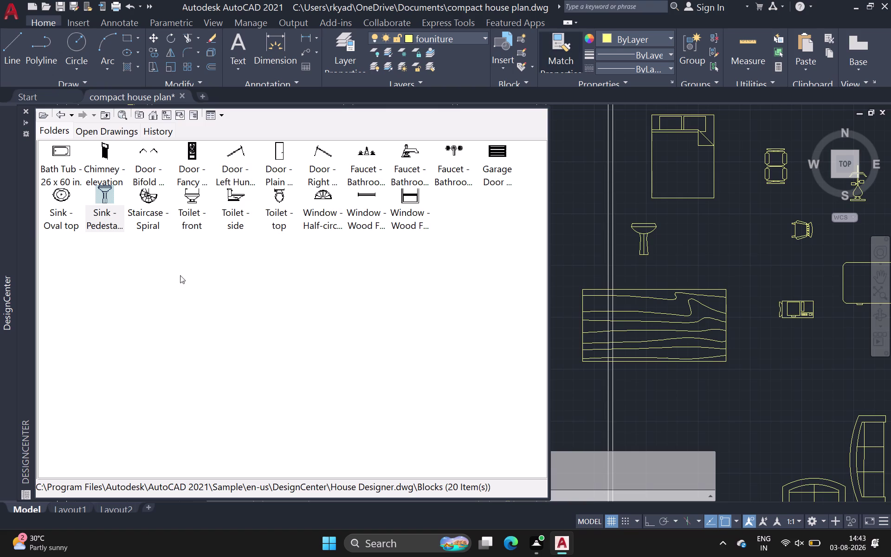
click(25, 227)
click(10, 232)
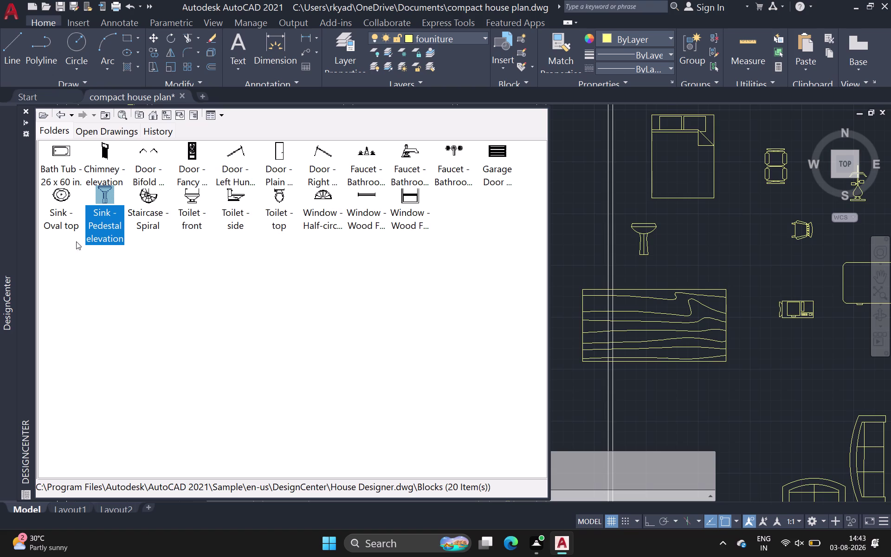
click(0, 203)
click(722, 242)
key(Escape)
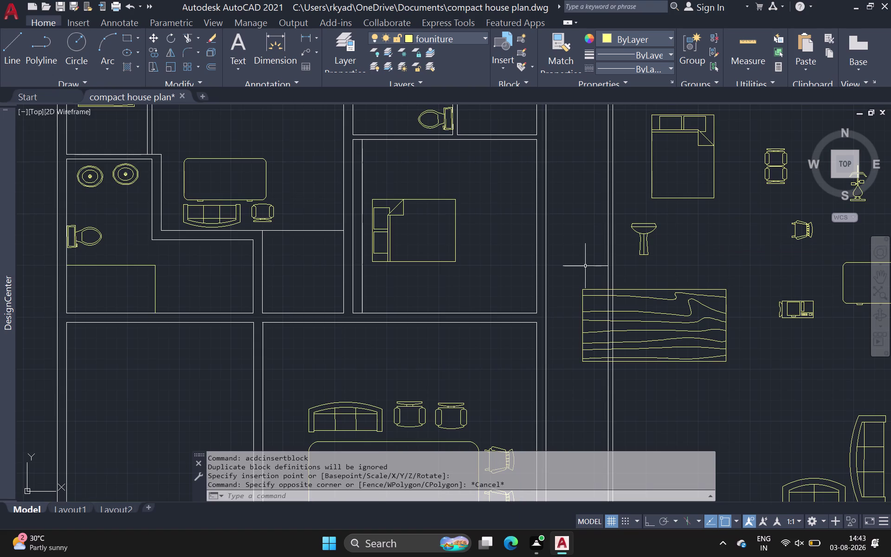
Mirror the small bed across a vertical line, keeping the original.
scroll(down, 3)
scroll(down, 3)
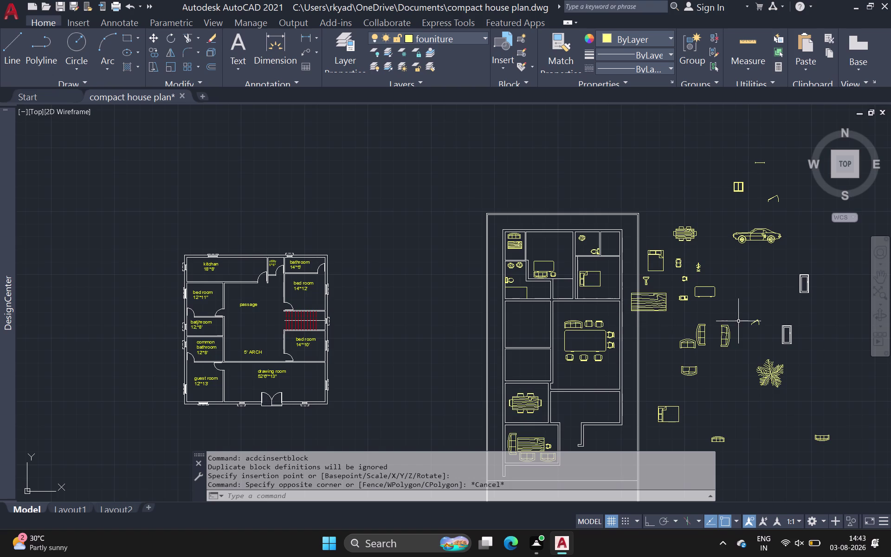
middle_drag(724, 292, 547, 216)
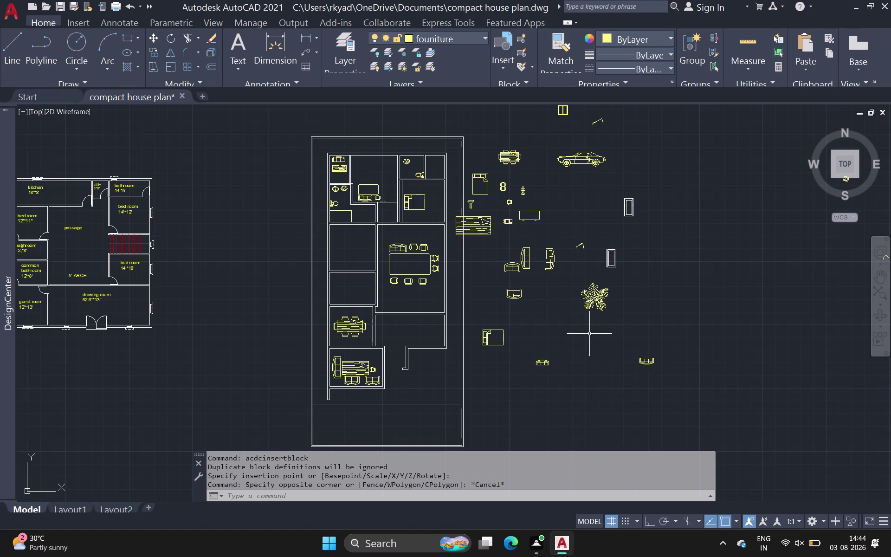
click(491, 329)
key(m)
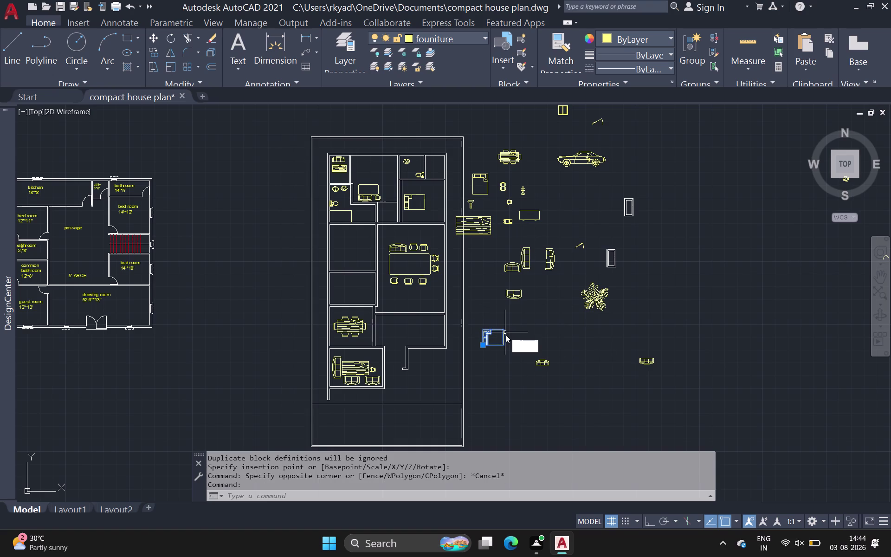
key(i)
key(space)
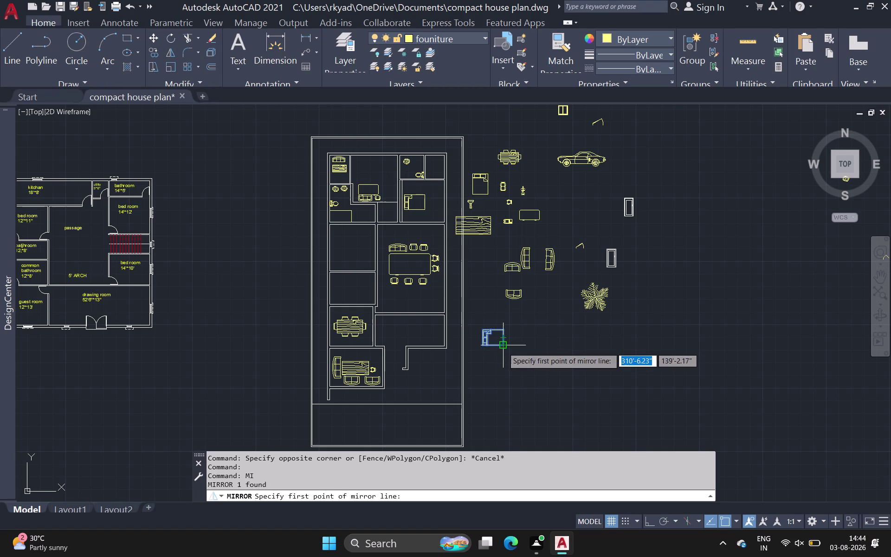
click(503, 347)
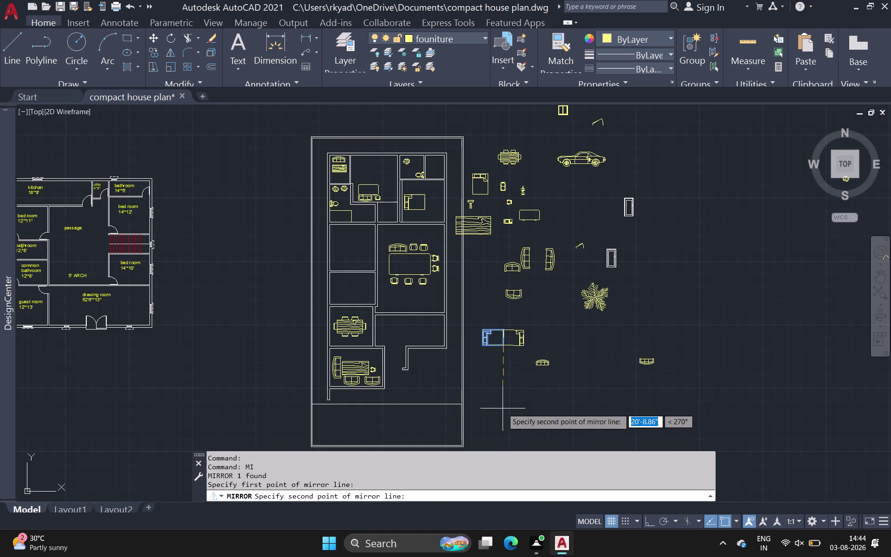
scroll(up, 3)
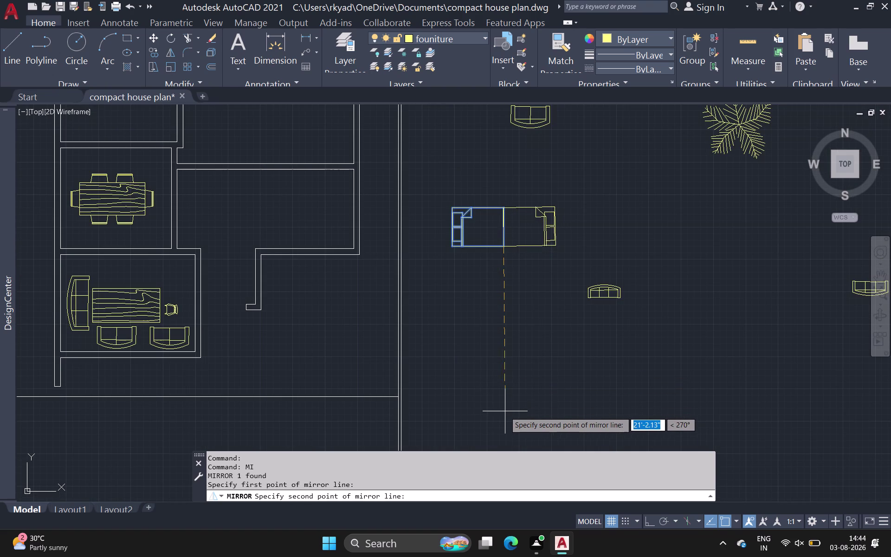
click(503, 420)
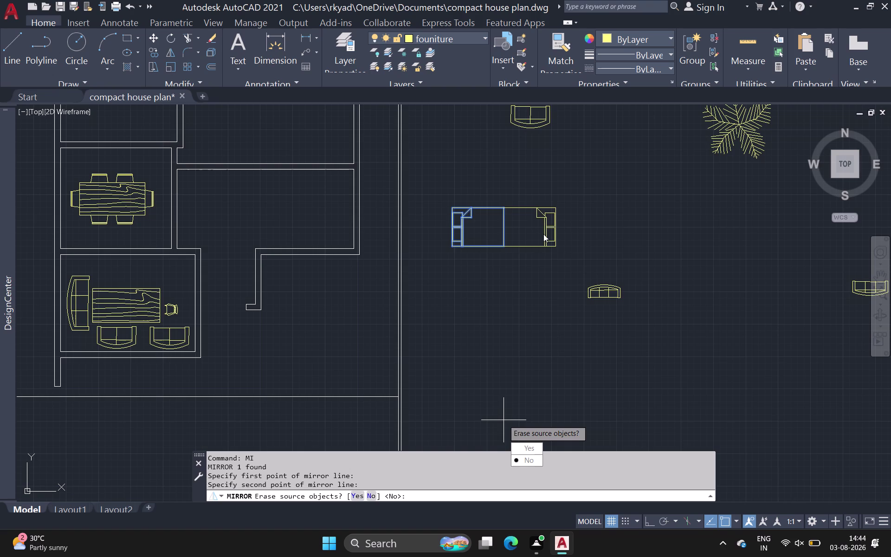
key(c)
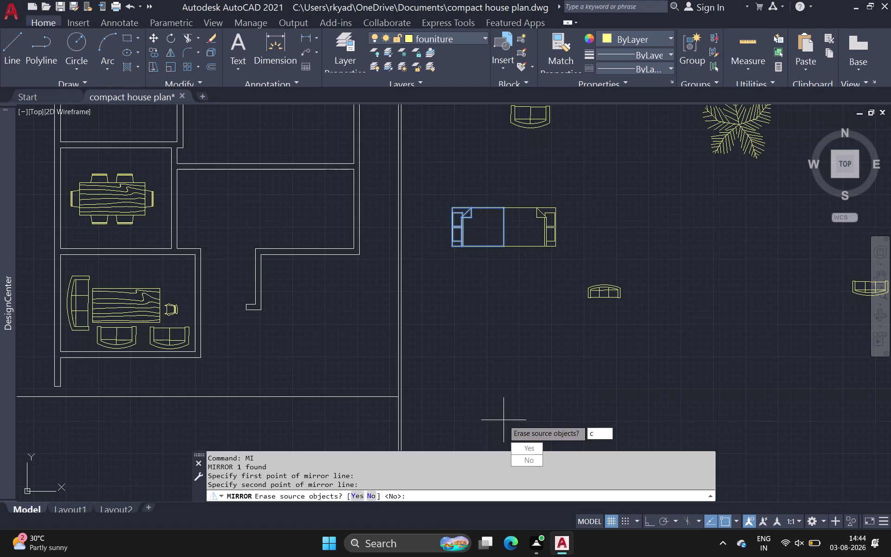
Move the mirrored bed copy a short distance to the right.
drag(534, 461, 503, 420)
click(554, 226)
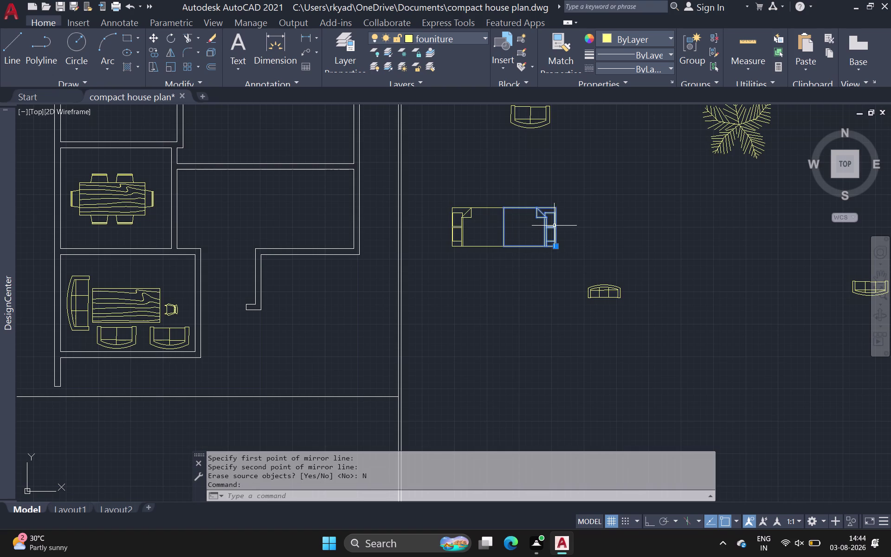
key(m)
key(space)
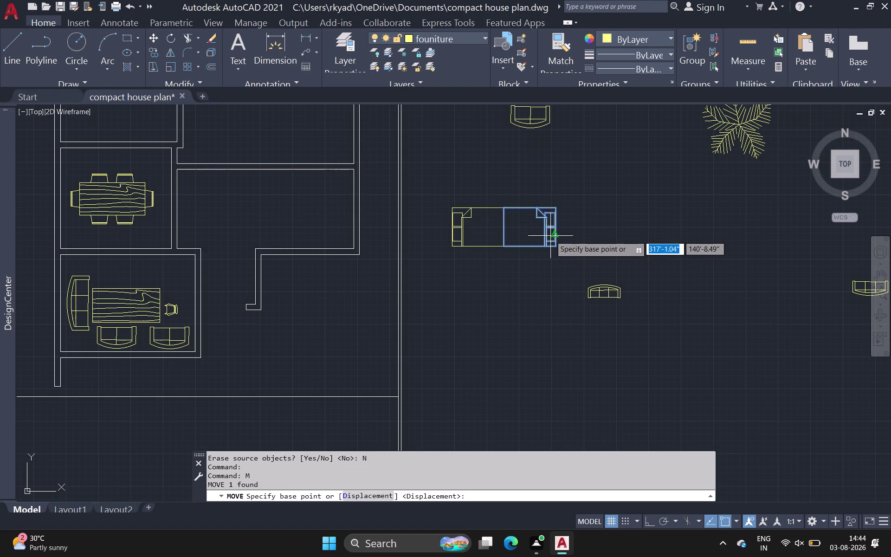
drag(551, 236, 567, 236)
click(606, 235)
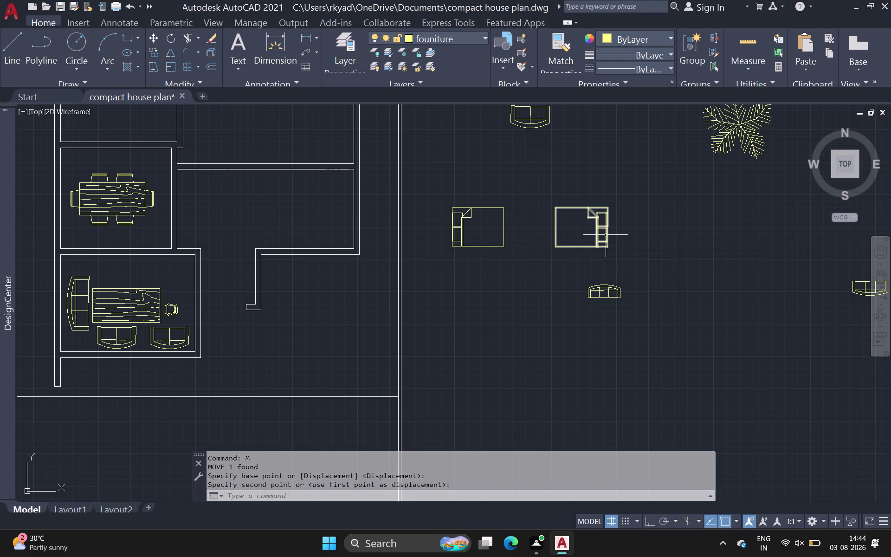
scroll(down, 3)
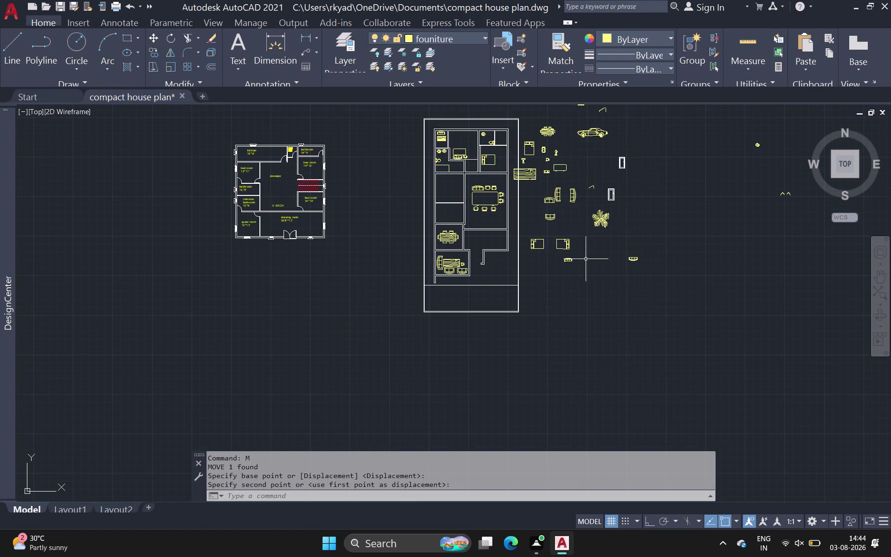
Scale the mirrored bed copy down to a small size with SC.
scroll(up, 3)
click(535, 232)
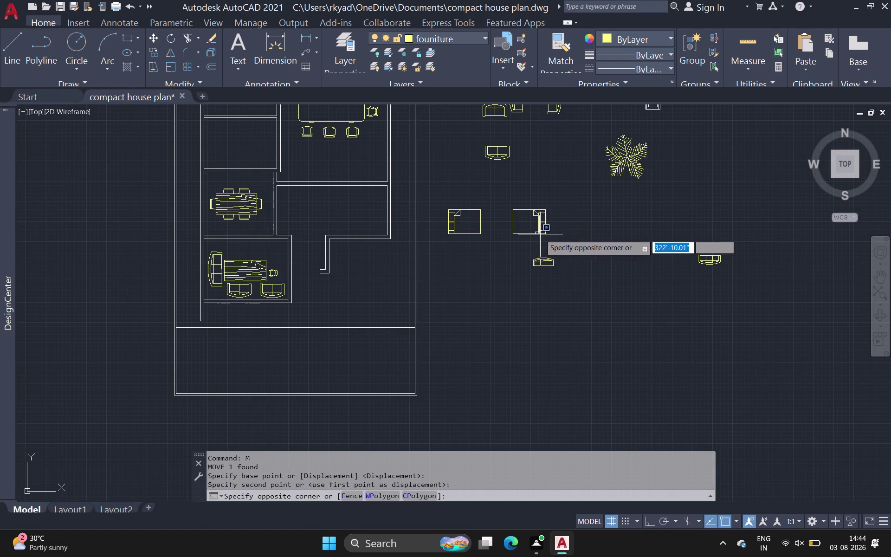
click(541, 234)
click(544, 232)
key(s)
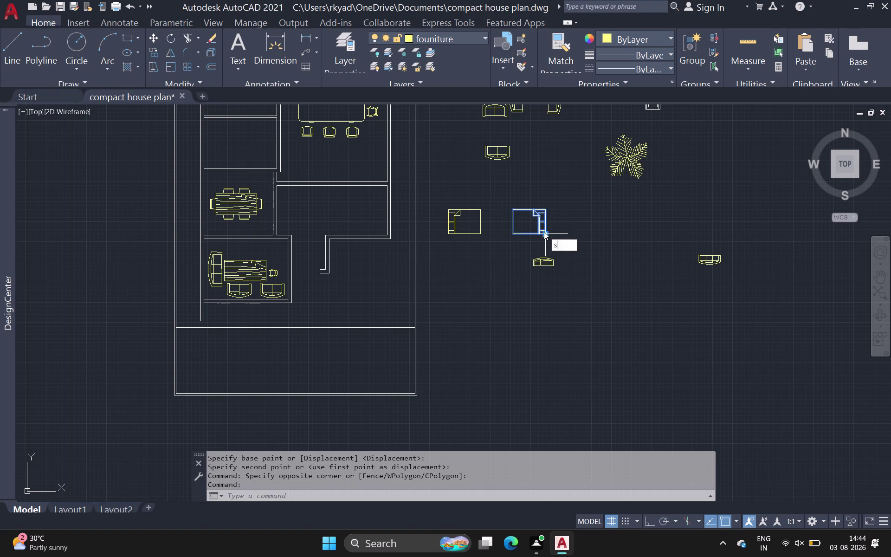
key(c)
key(space)
click(546, 236)
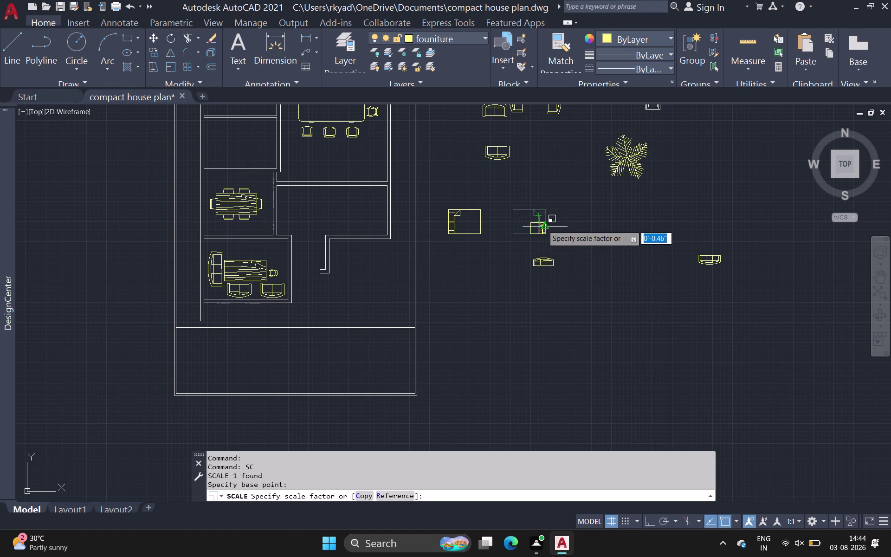
click(543, 225)
Select the shrunken copy, cancel the mistyped 'cio' command, and reselect it.
click(531, 218)
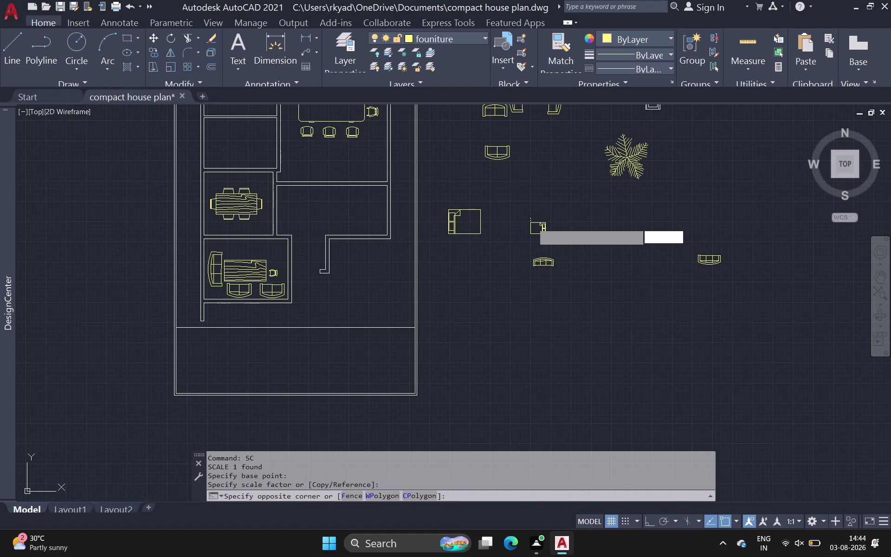
click(573, 241)
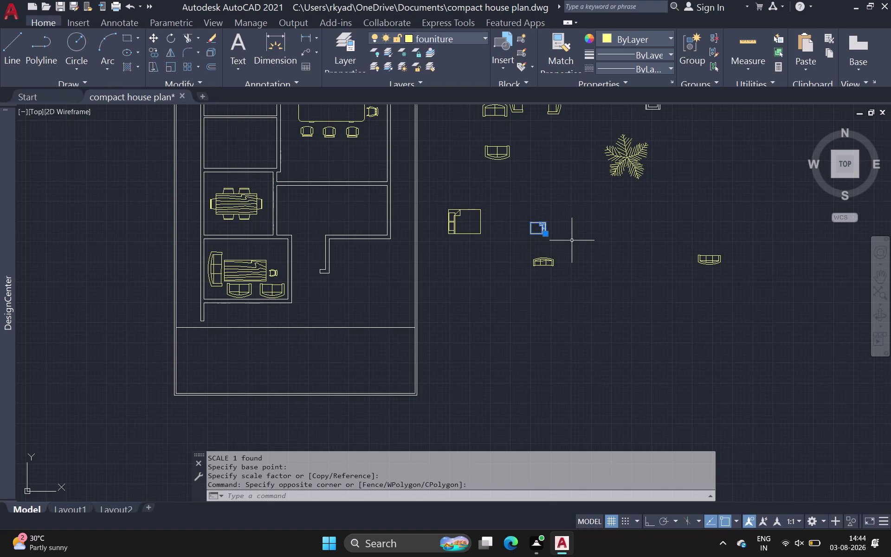
key(c)
text(io)
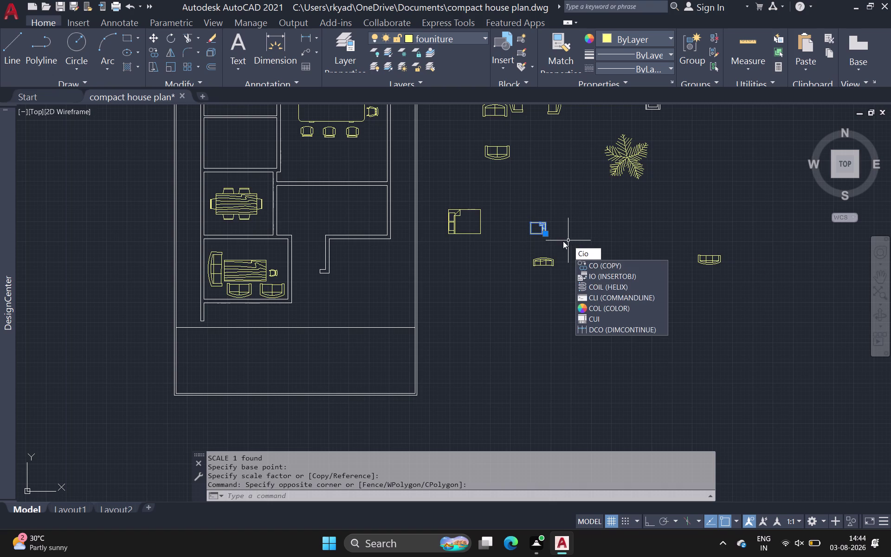
key(space)
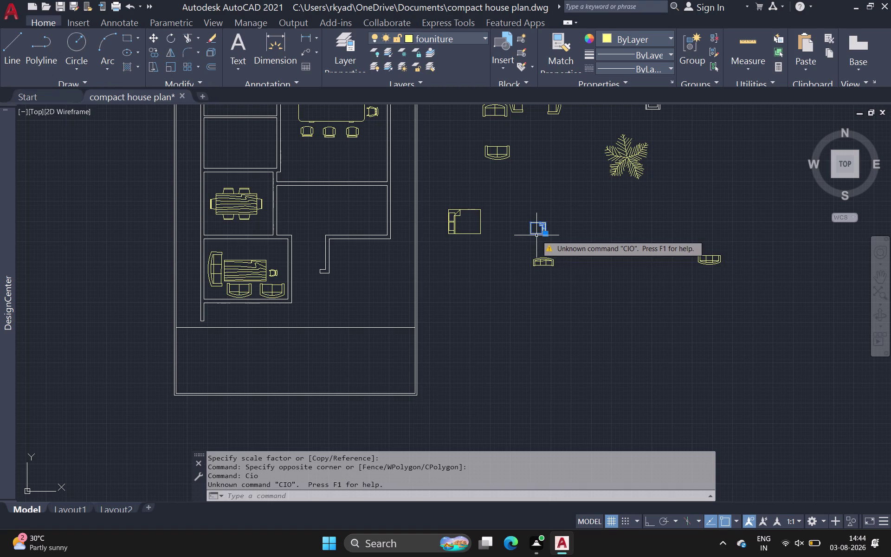
key(Escape)
click(537, 233)
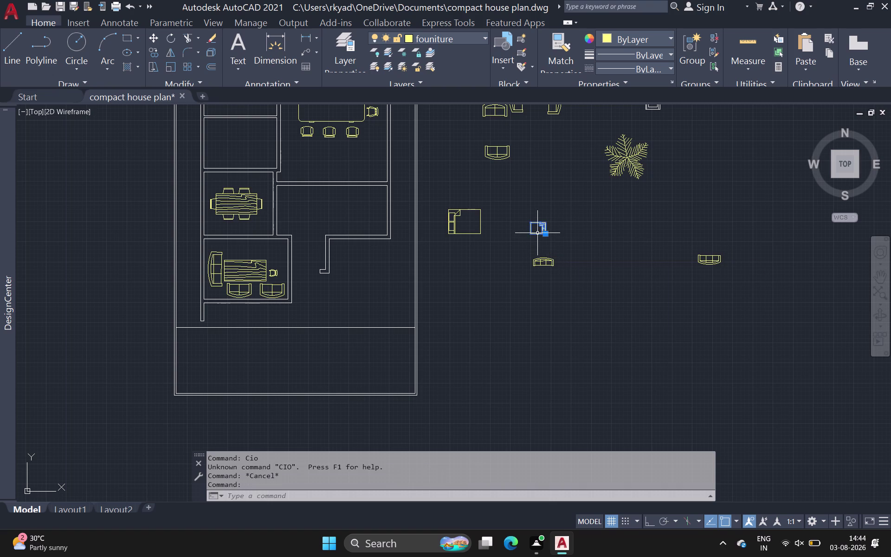
click(158, 52)
click(541, 232)
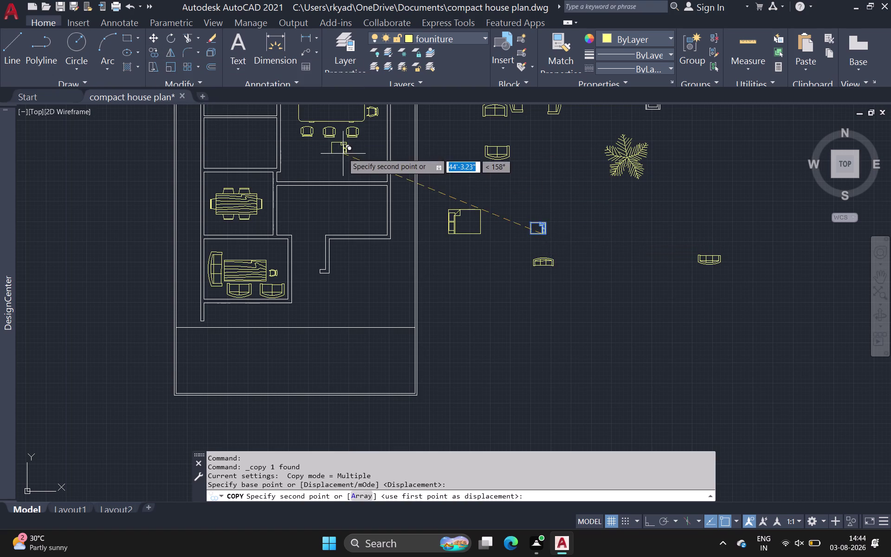
Pan to the house plan rooms and cancel the unfinished copy and selection.
scroll(down, 3)
middle_drag(343, 155, 388, 208)
scroll(up, 3)
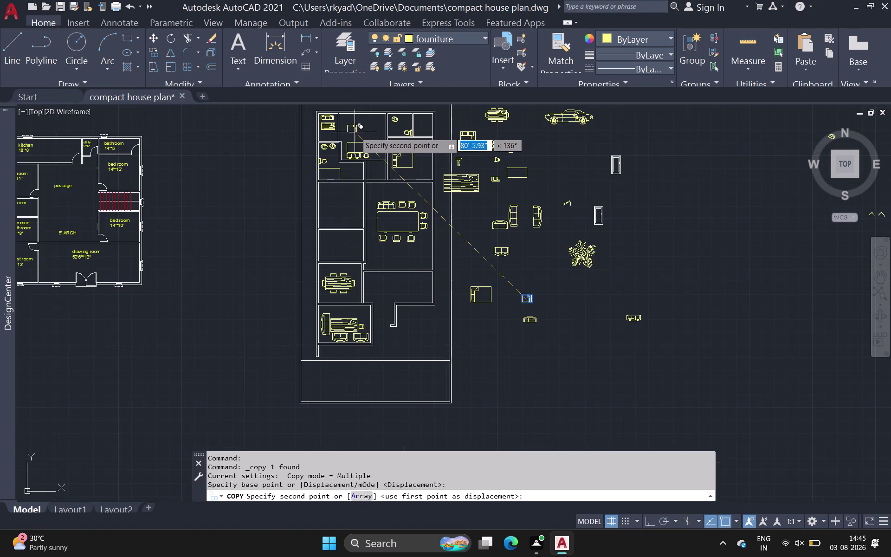
scroll(up, 3)
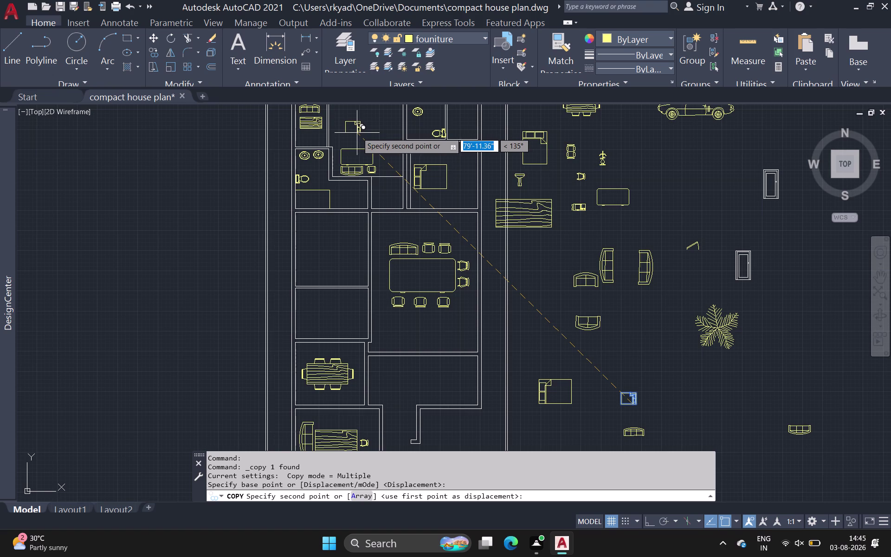
scroll(up, 3)
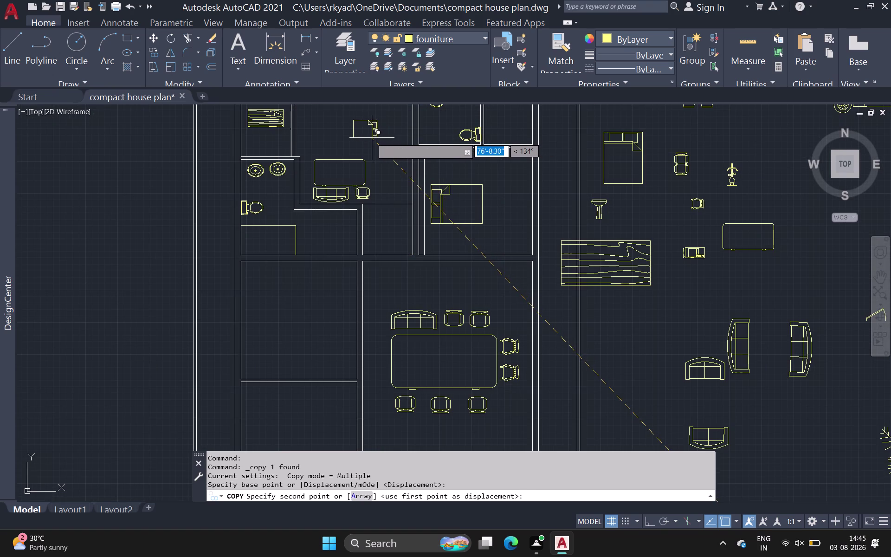
click(372, 137)
key(Escape)
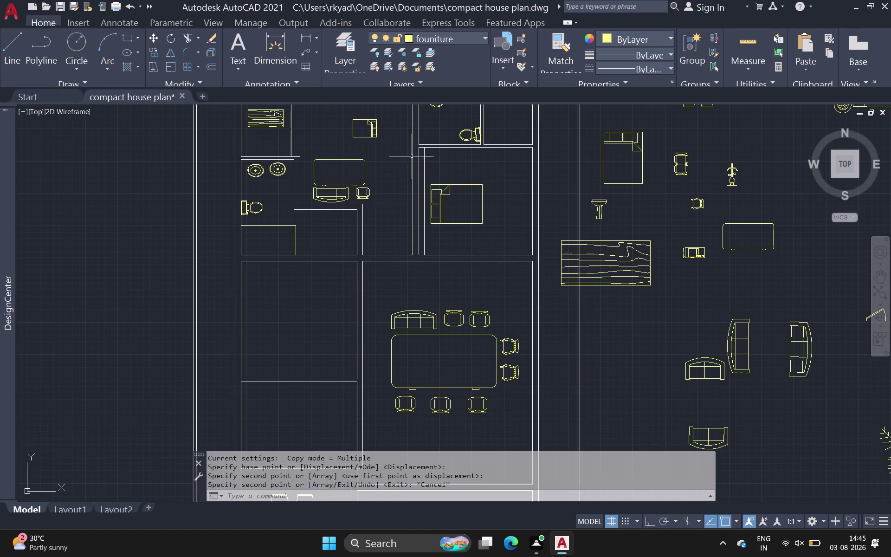
click(331, 96)
drag(333, 97, 339, 110)
click(340, 114)
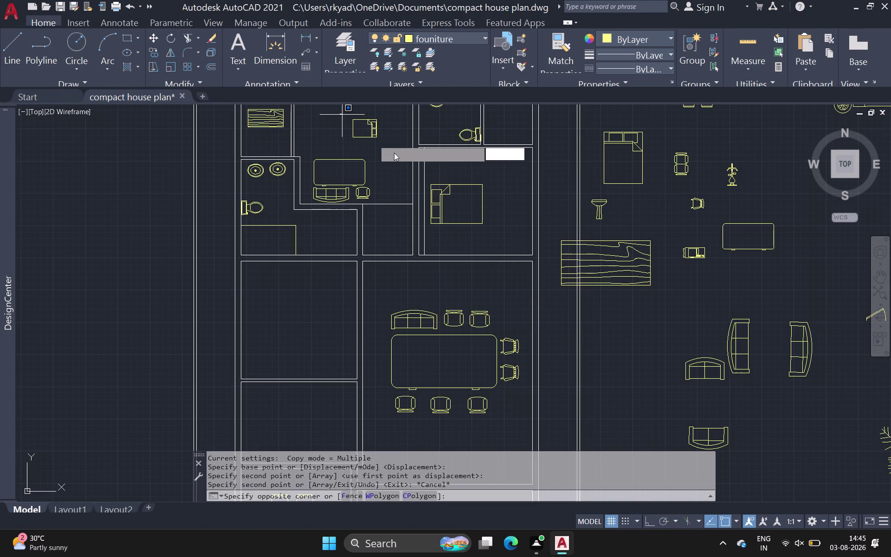
key(Escape)
Rescale the small block in the top middle room from its corner.
click(344, 111)
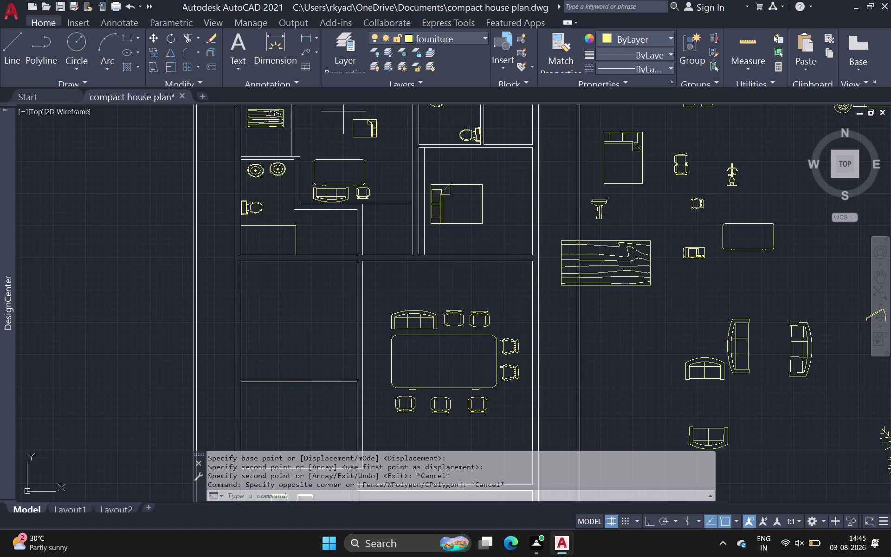
click(404, 143)
text(s)
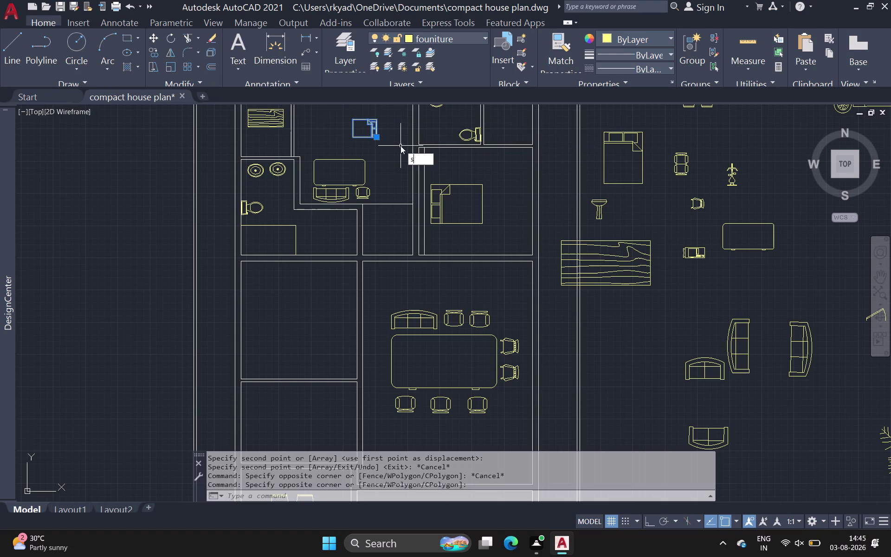
text(c)
key(space)
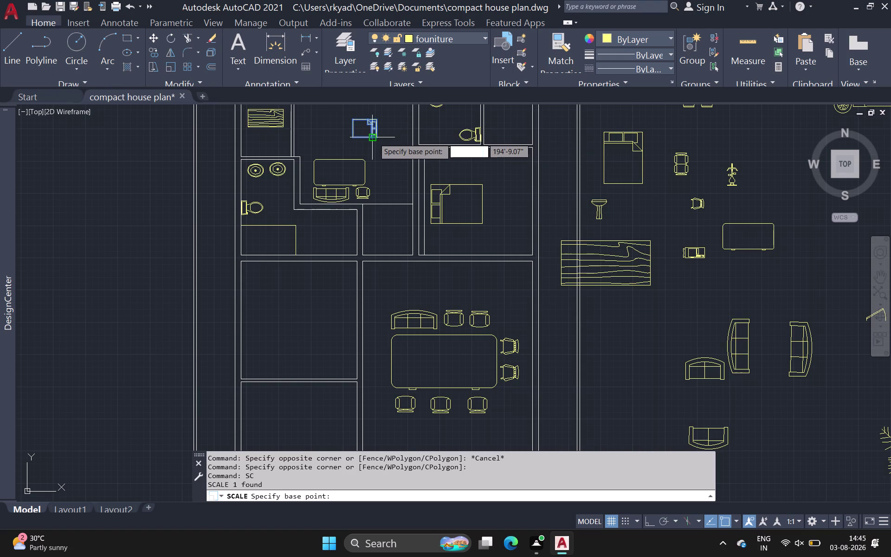
click(376, 139)
middle_drag(394, 149, 417, 201)
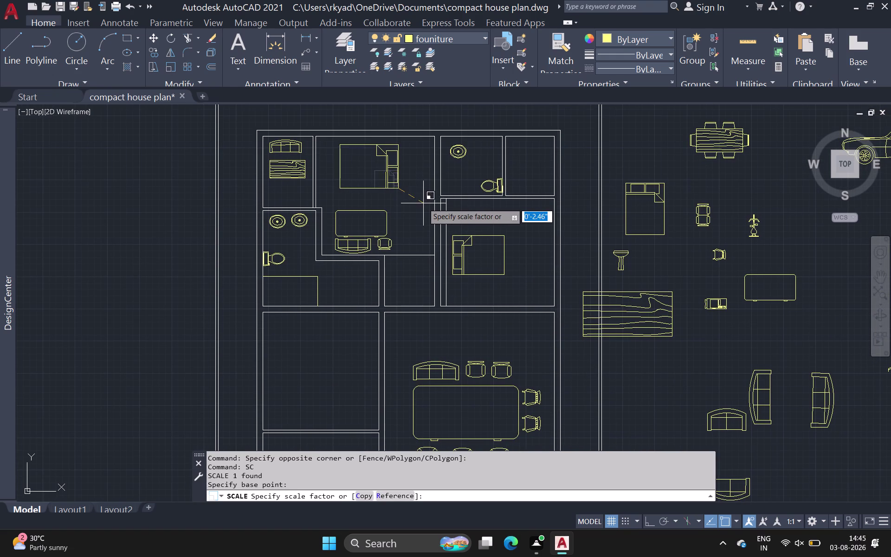
click(424, 203)
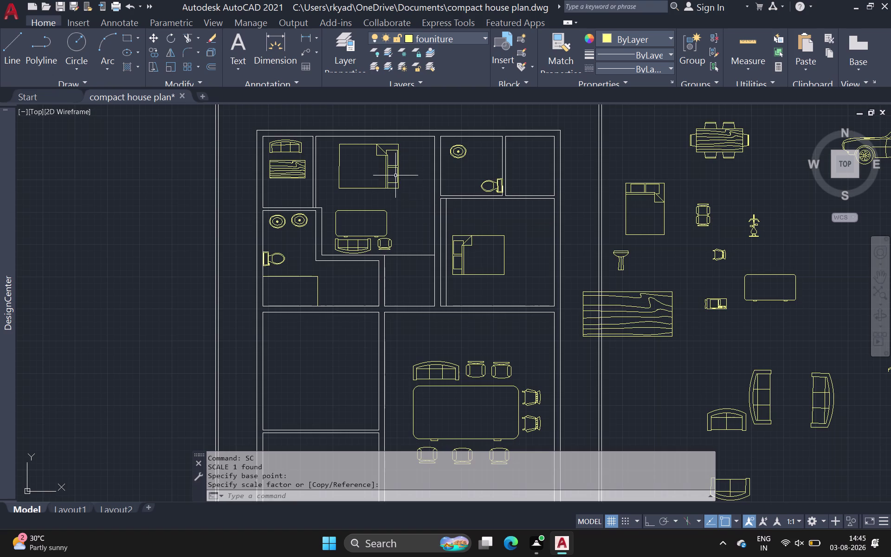
Move the rescaled block against the room's right wall, then pan to the loose furniture.
click(397, 175)
text(m)
key(space)
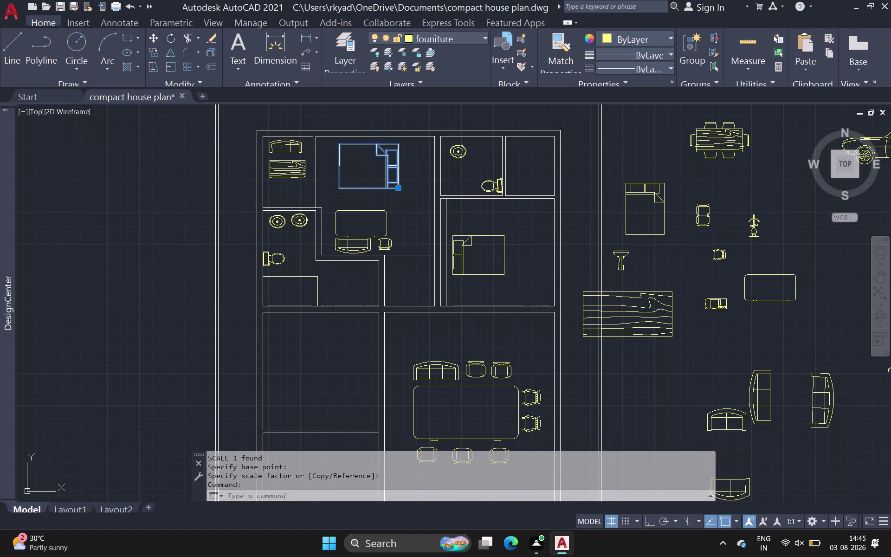
click(399, 190)
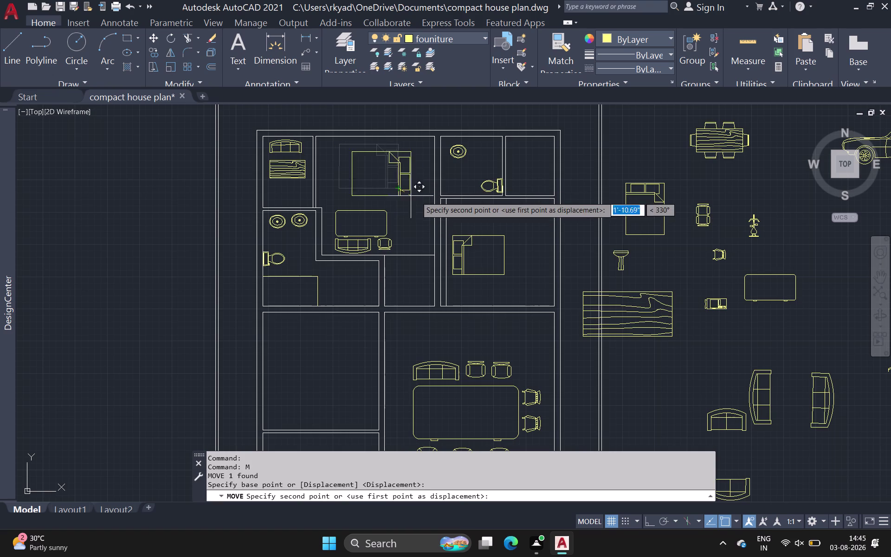
click(431, 198)
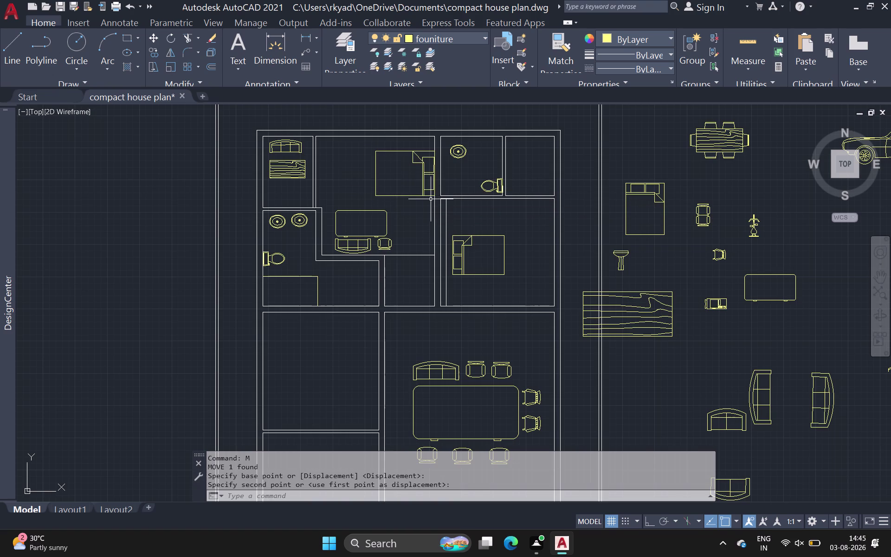
key(Escape)
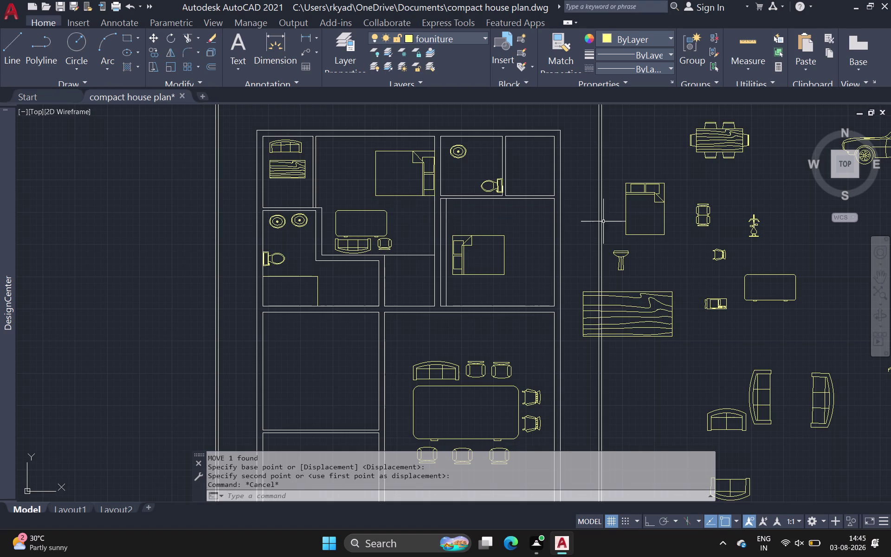
scroll(down, 3)
middle_drag(606, 240, 482, 189)
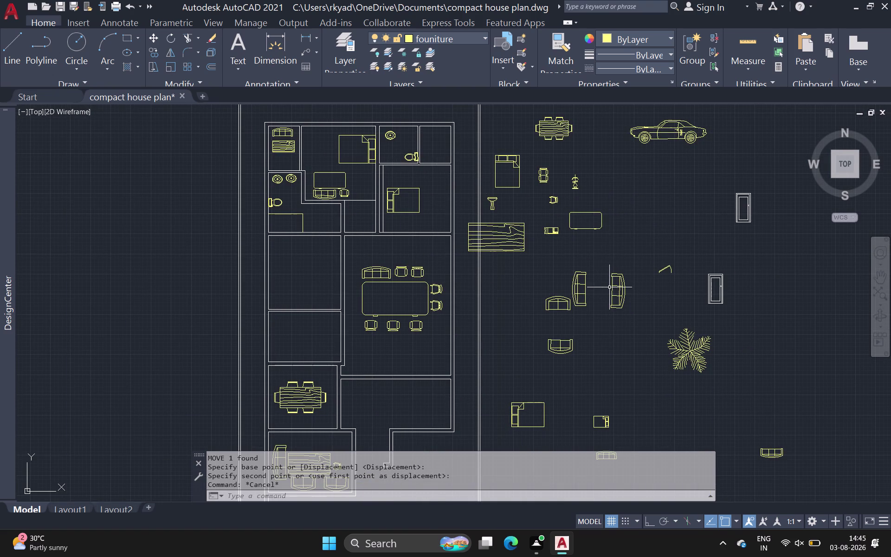
Shift the curved armchair beside the sofas slightly sideways.
click(579, 287)
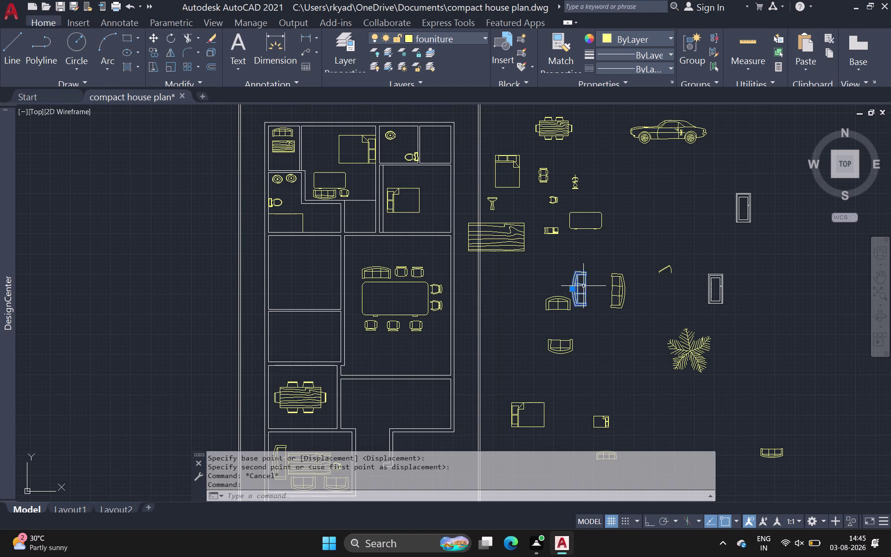
key(m)
key(space)
click(581, 287)
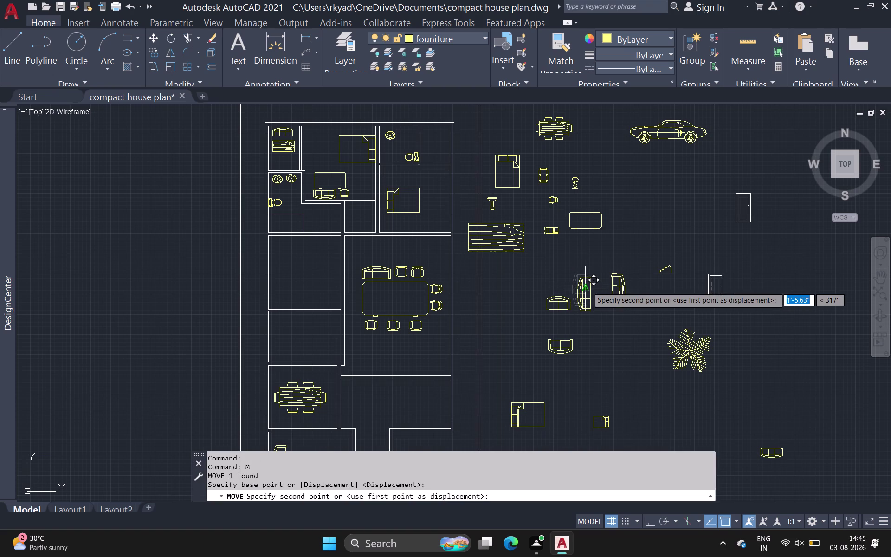
click(589, 285)
Scale the armchair down drastically with SC.
click(589, 284)
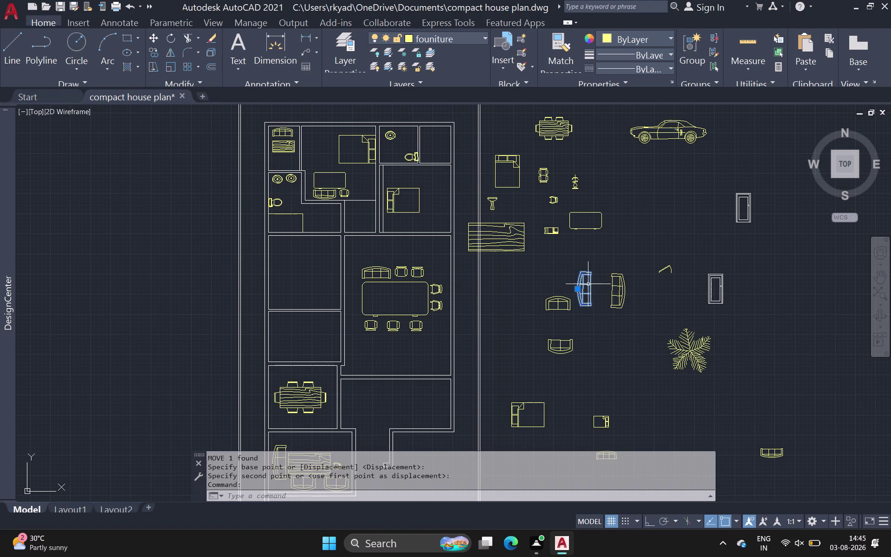
key(s)
key(c)
key(space)
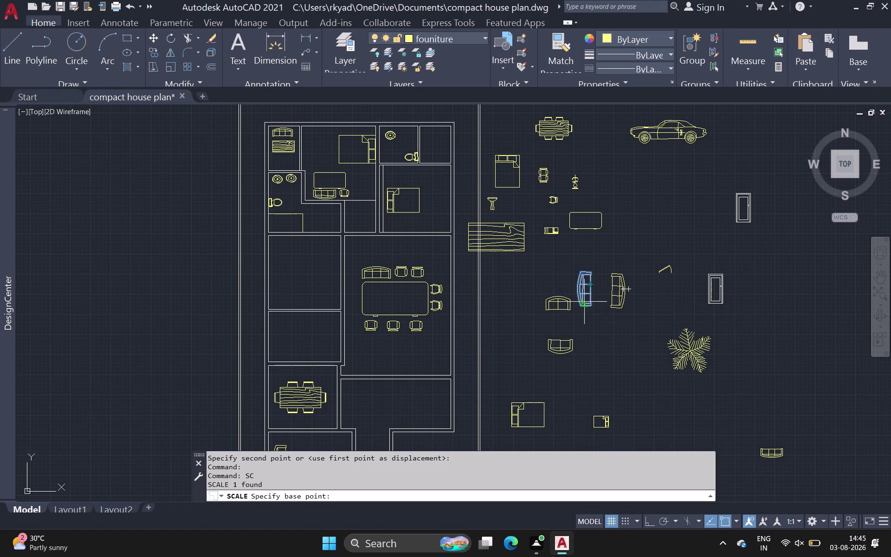
key(space)
click(581, 305)
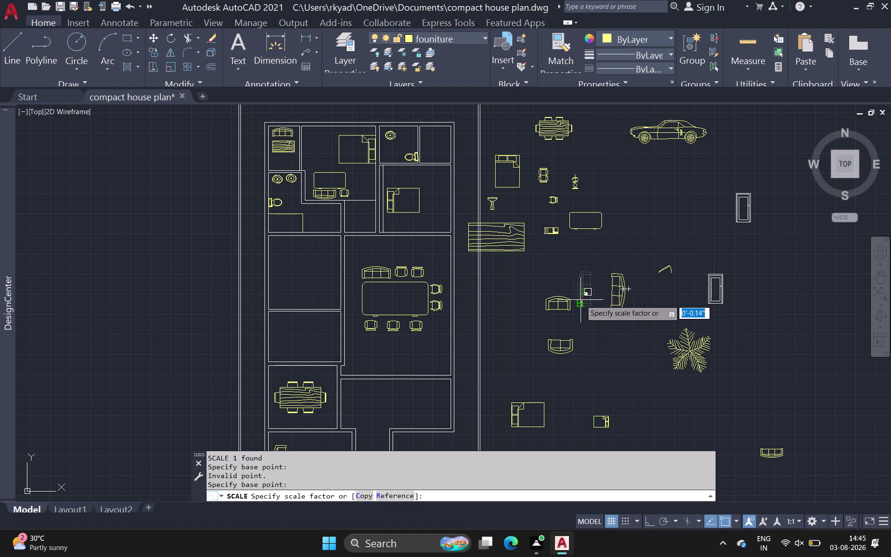
click(580, 300)
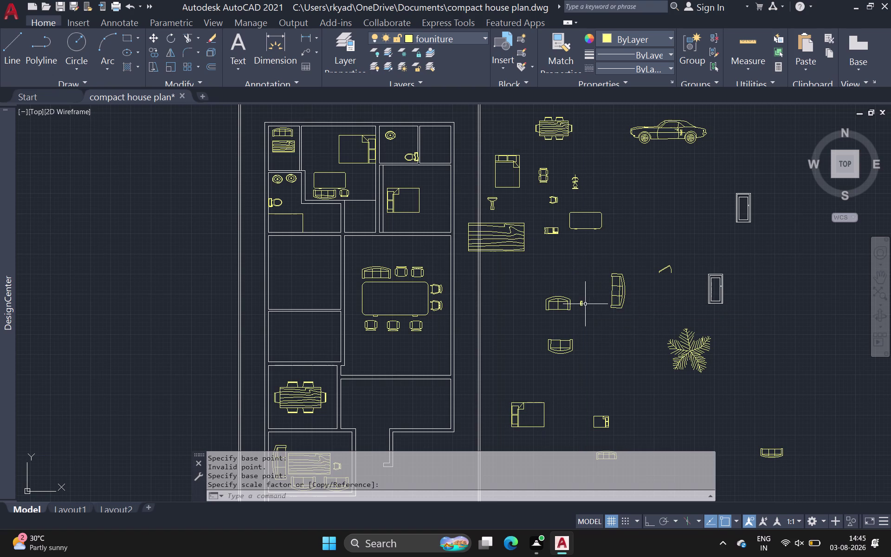
key(space)
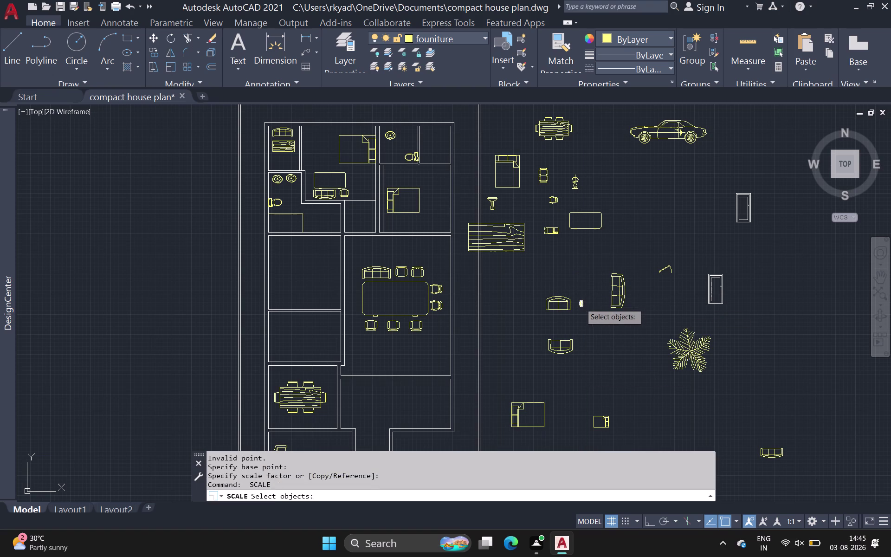
Rescale the tiny chair up slightly to its final size.
scroll(up, 3)
key(space)
key(space)
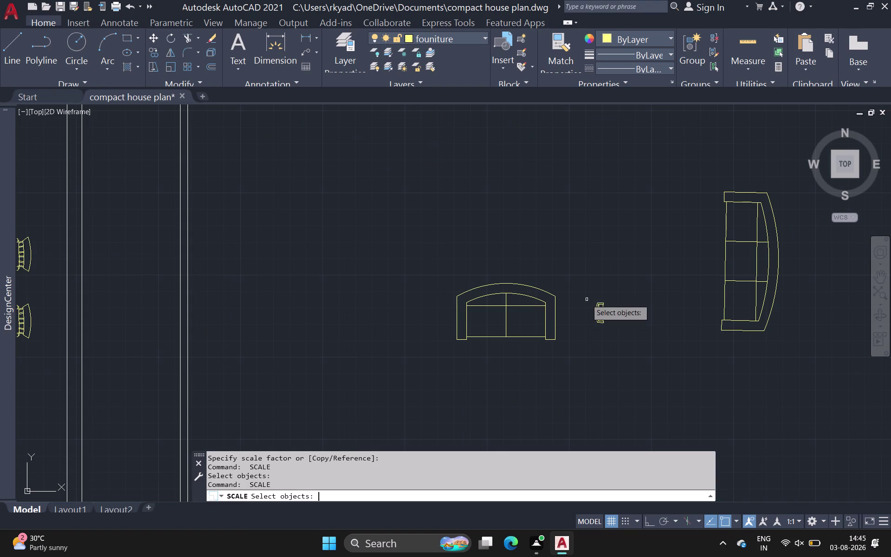
drag(590, 293, 594, 297)
click(619, 326)
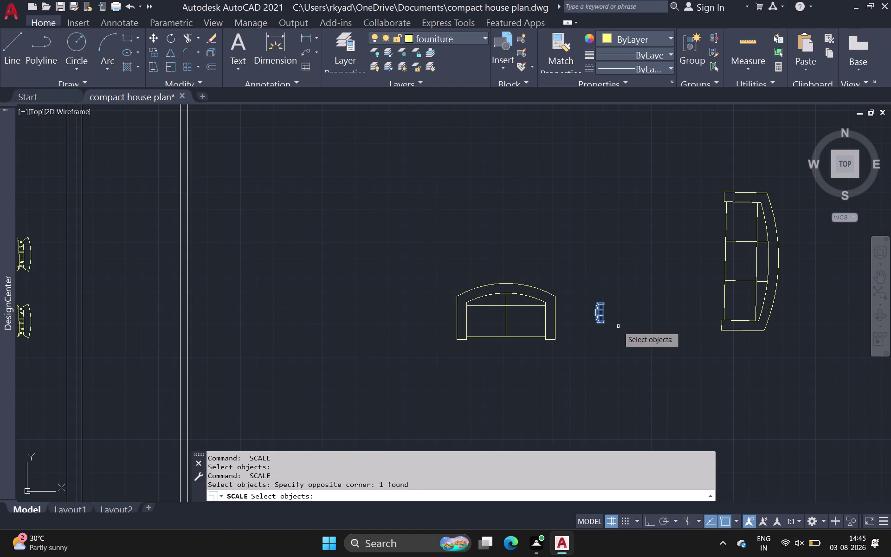
key(space)
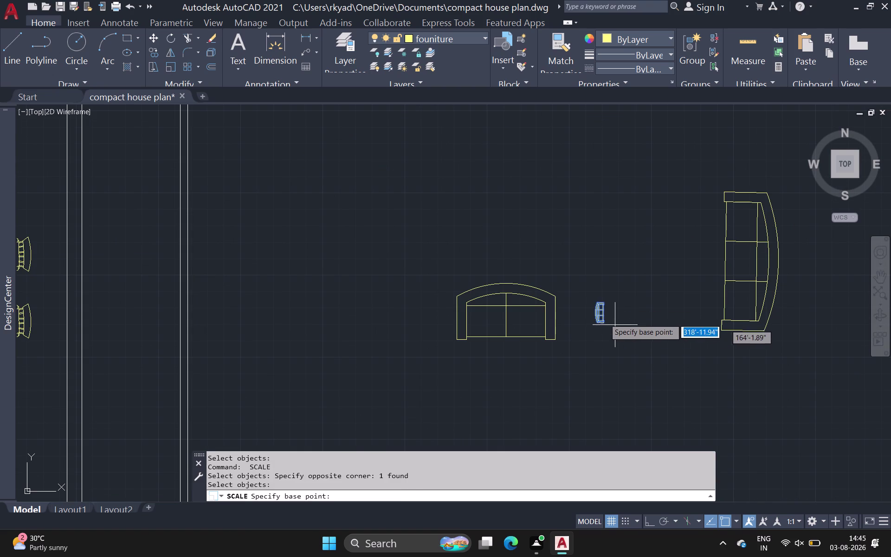
click(599, 324)
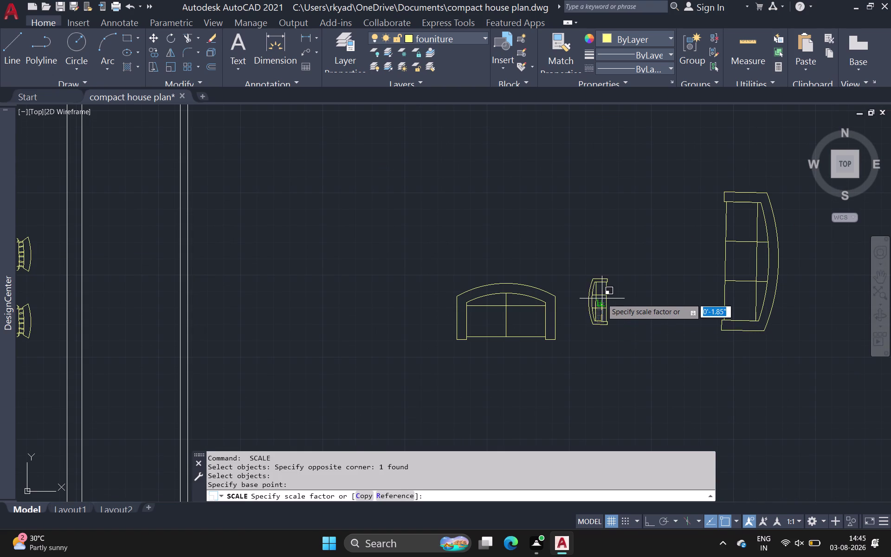
click(602, 305)
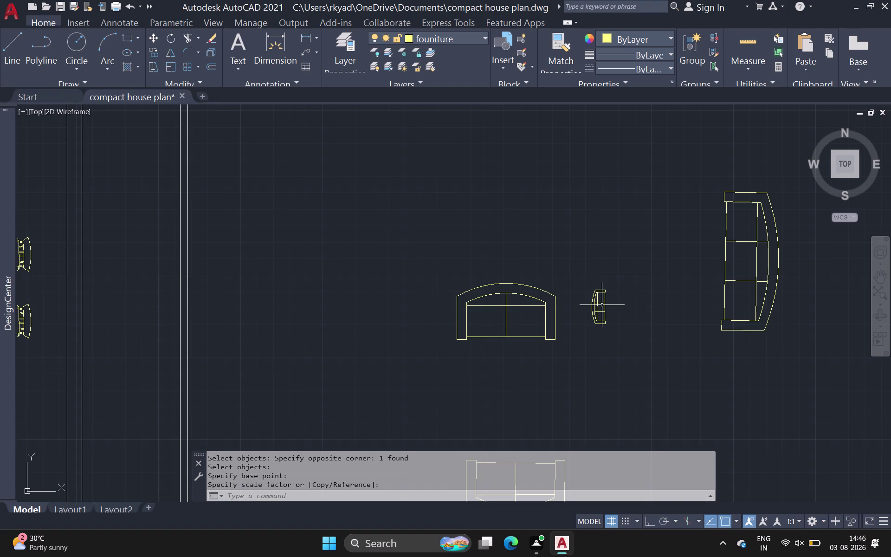
Start copying the sofa block, then cancel the mistaken copy entry.
key(c)
key(o)
key(space)
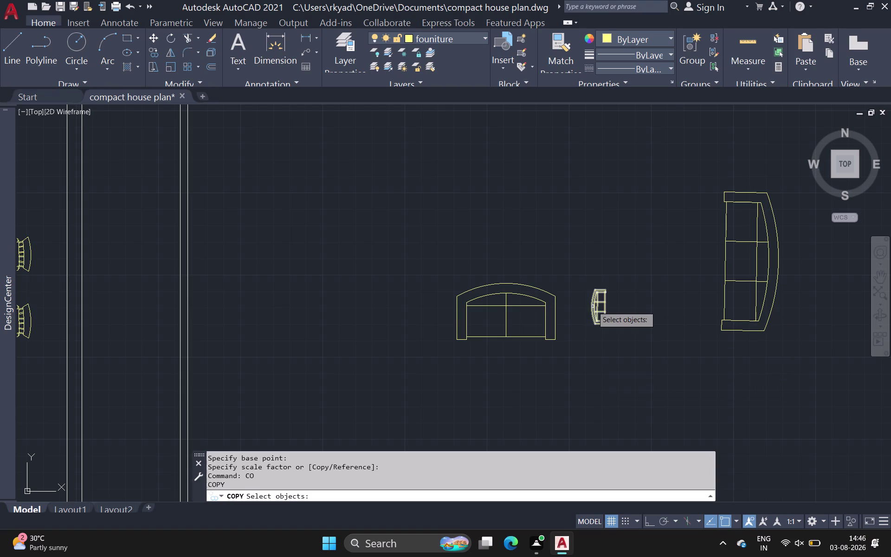
click(593, 307)
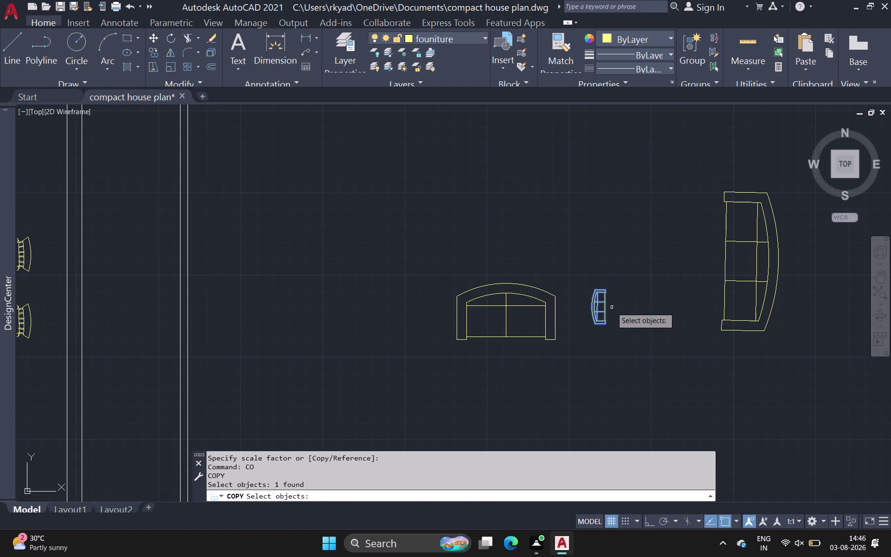
key(space)
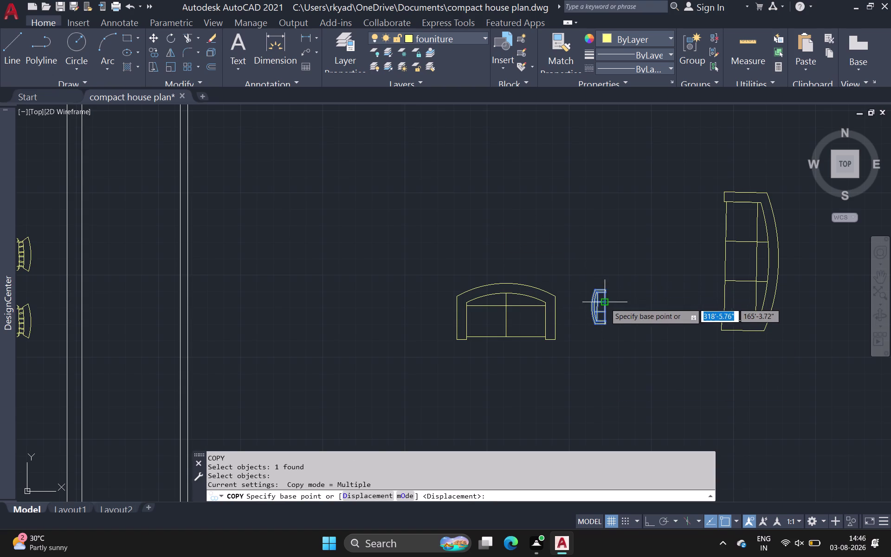
click(604, 303)
key(c)
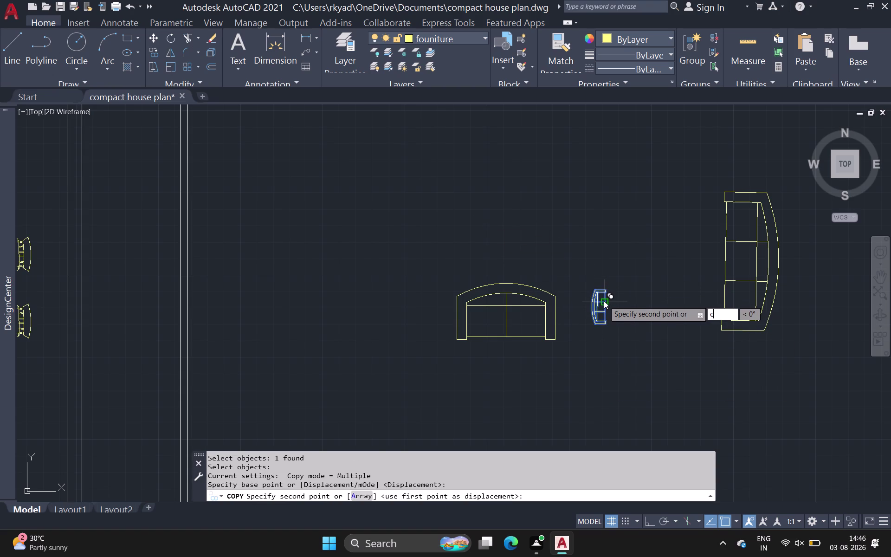
key(o)
key(space)
key(Escape)
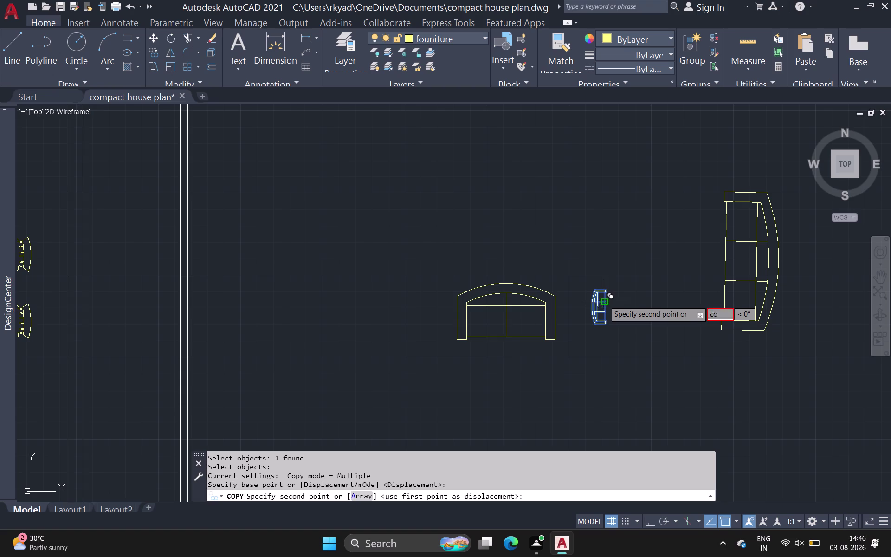
Copy the sofa block into the upper bedroom with CO.
click(600, 297)
click(599, 297)
click(598, 297)
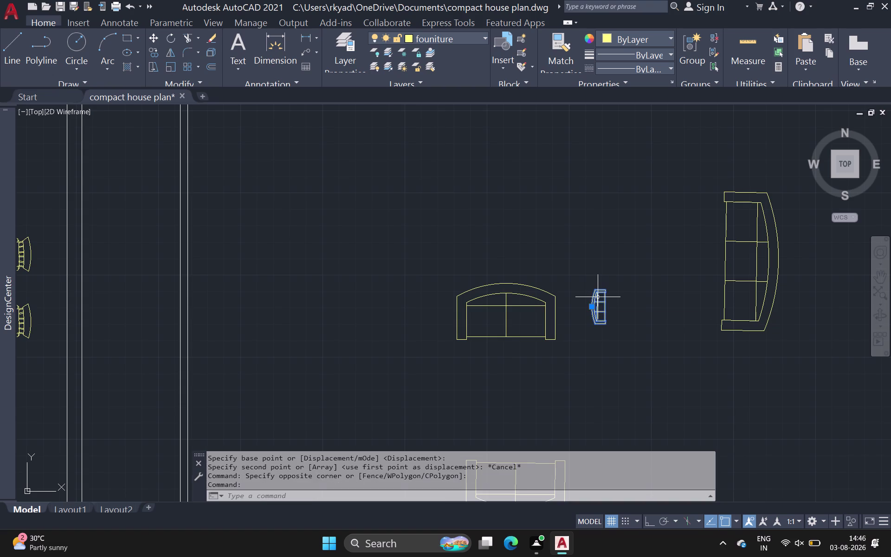
key(c)
key(o)
key(space)
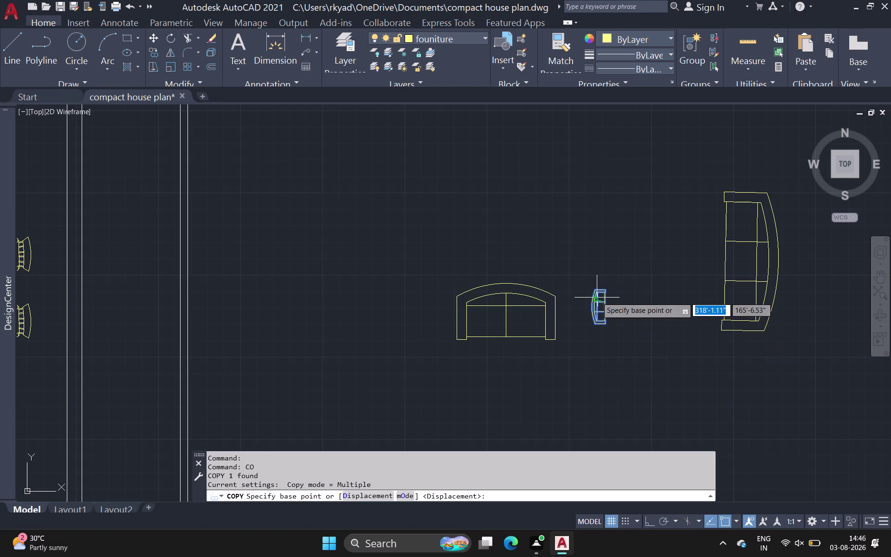
click(596, 297)
scroll(down, 3)
middle_drag(470, 222, 504, 233)
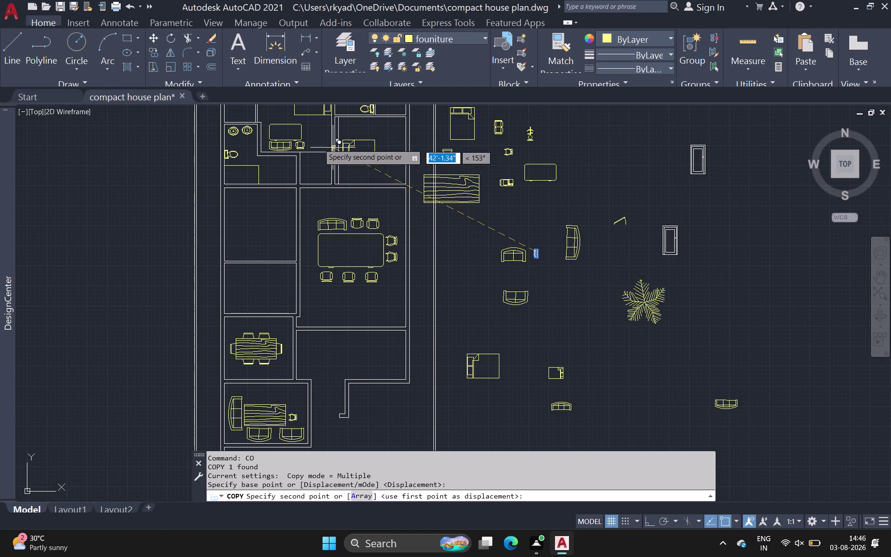
middle_drag(295, 129, 325, 179)
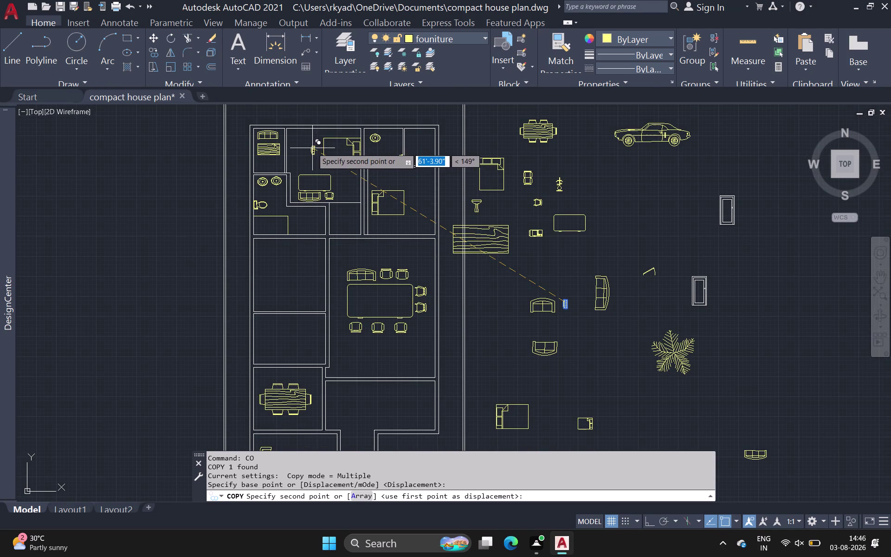
click(306, 144)
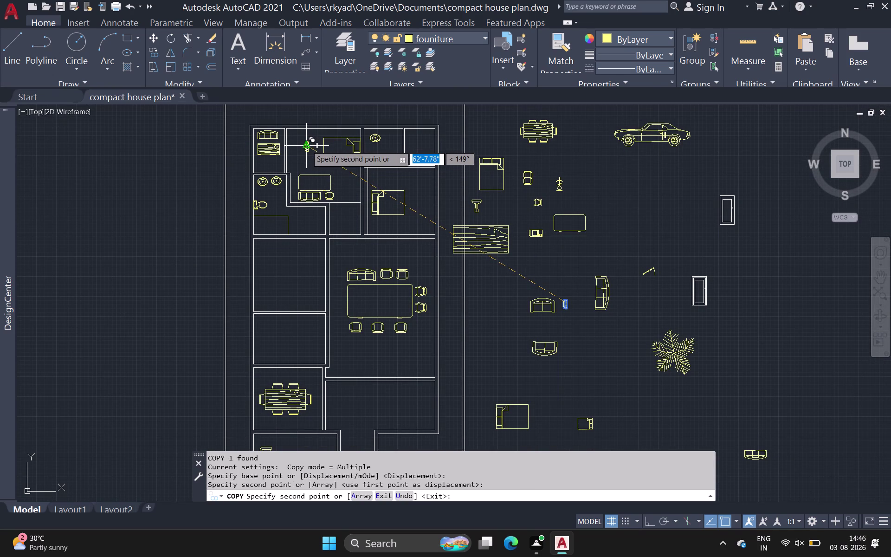
key(Escape)
Window-select the copied sofa and enlarge it with SCALE.
scroll(up, 3)
drag(299, 129, 302, 142)
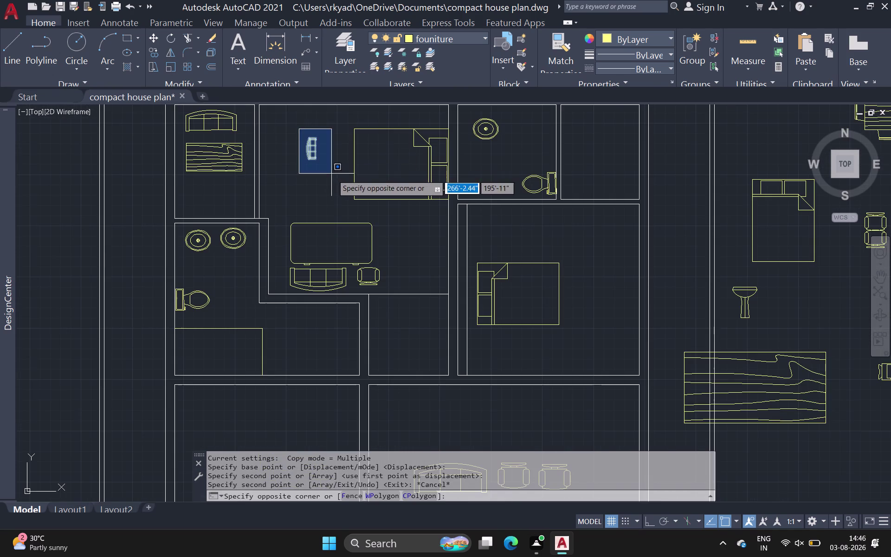
click(333, 175)
text(sv)
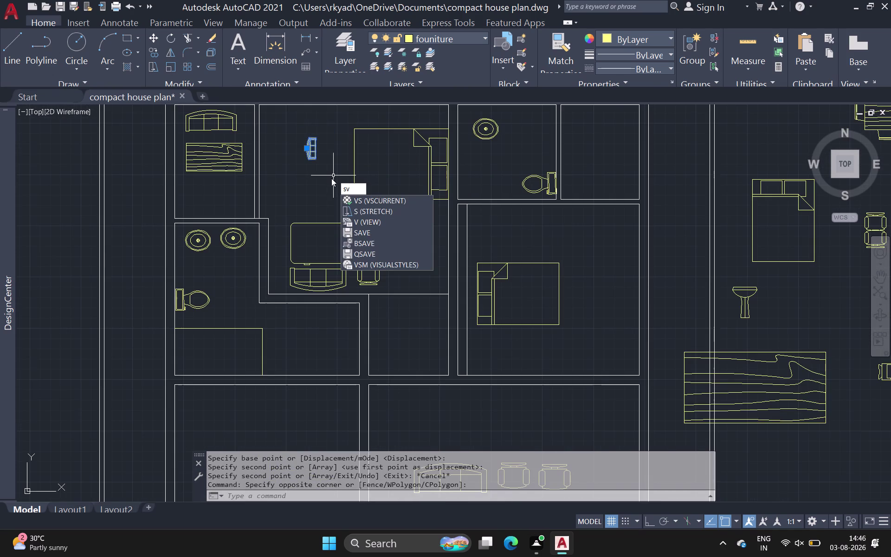
key(BackSpace)
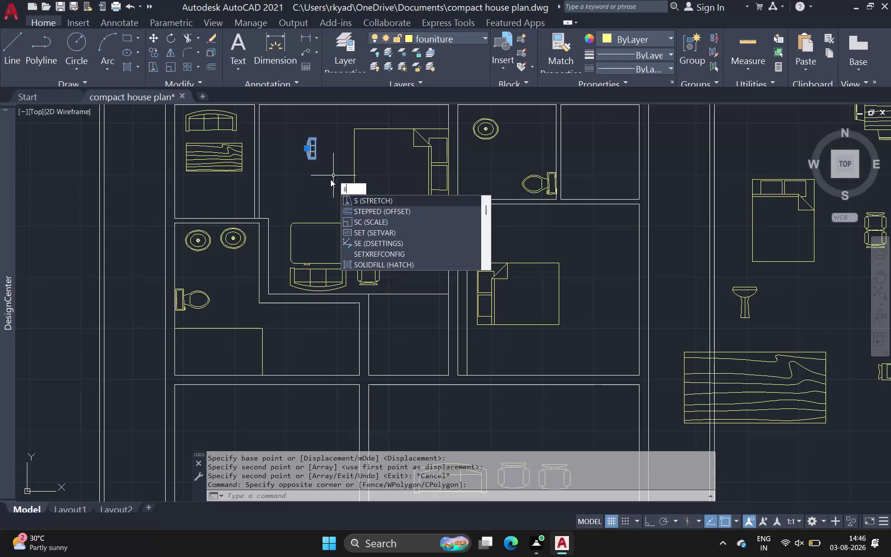
key(c)
key(space)
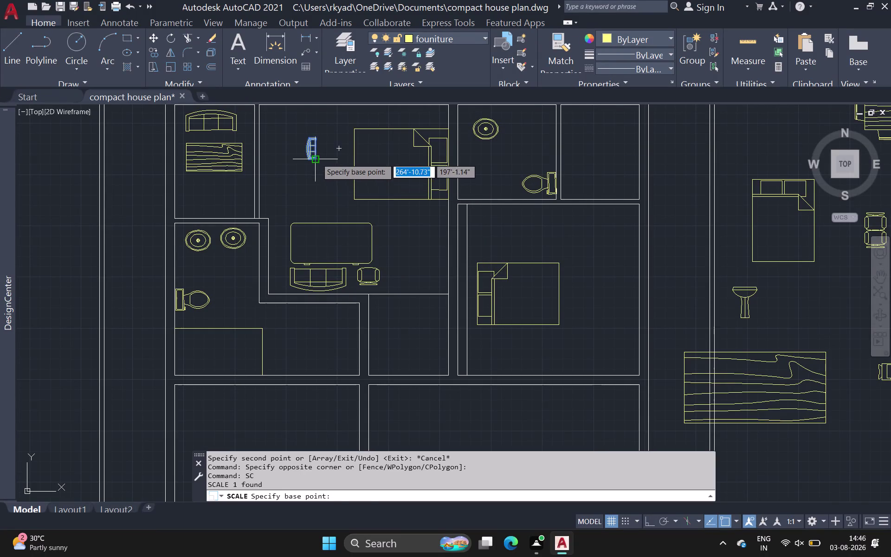
click(317, 158)
click(332, 184)
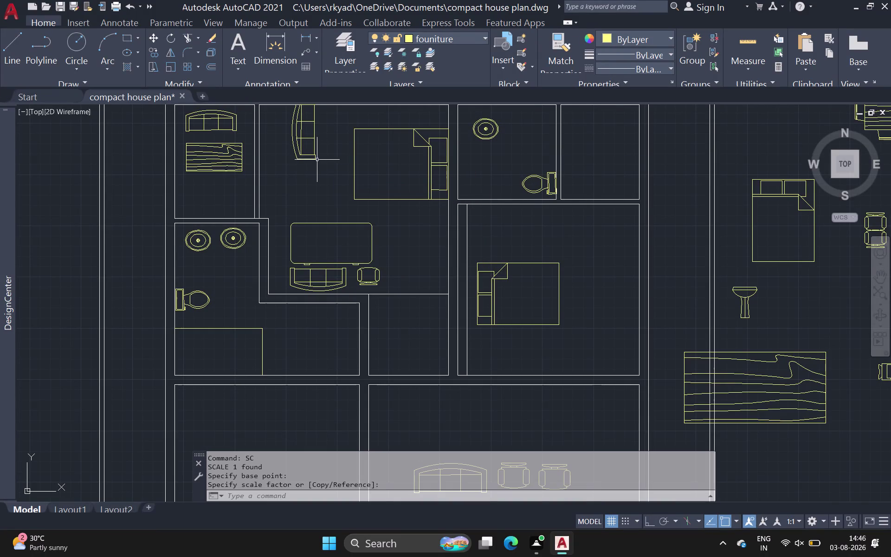
click(316, 158)
Move the enlarged sofa against the bed's left side.
key(m)
key(space)
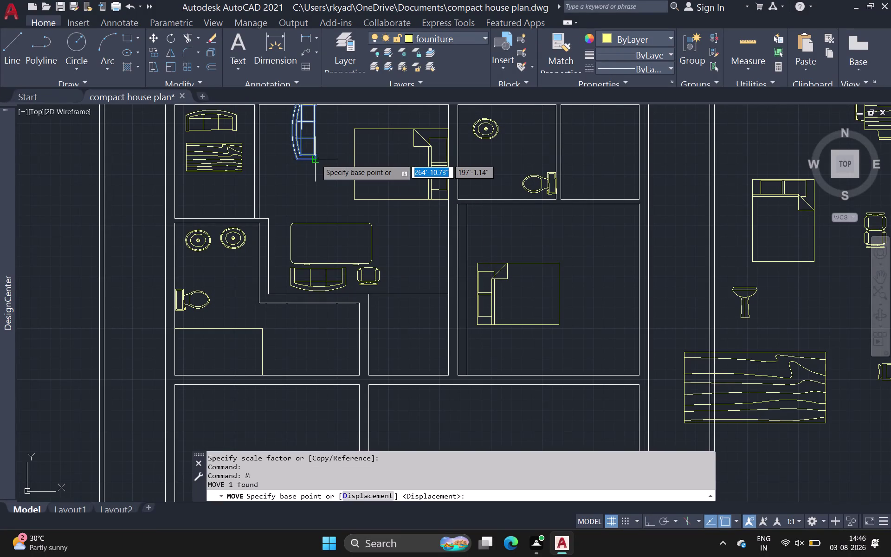
drag(315, 158, 315, 167)
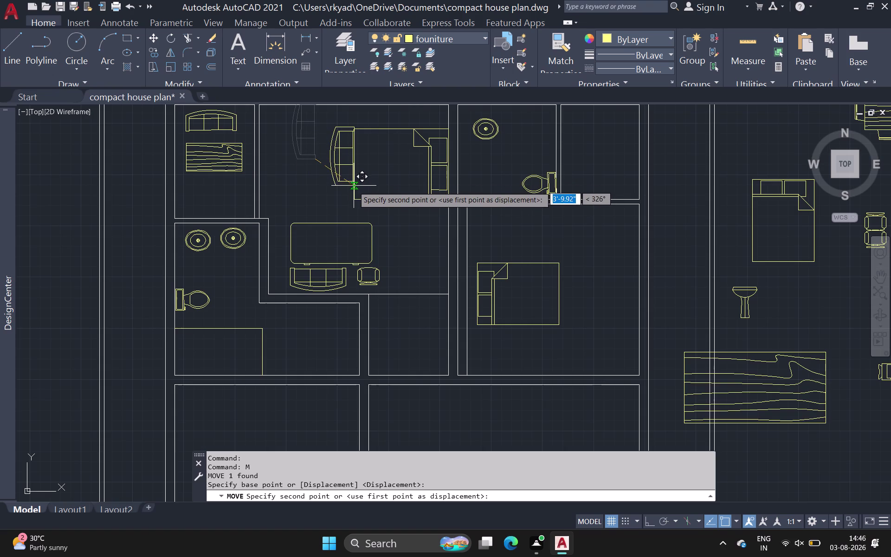
click(353, 187)
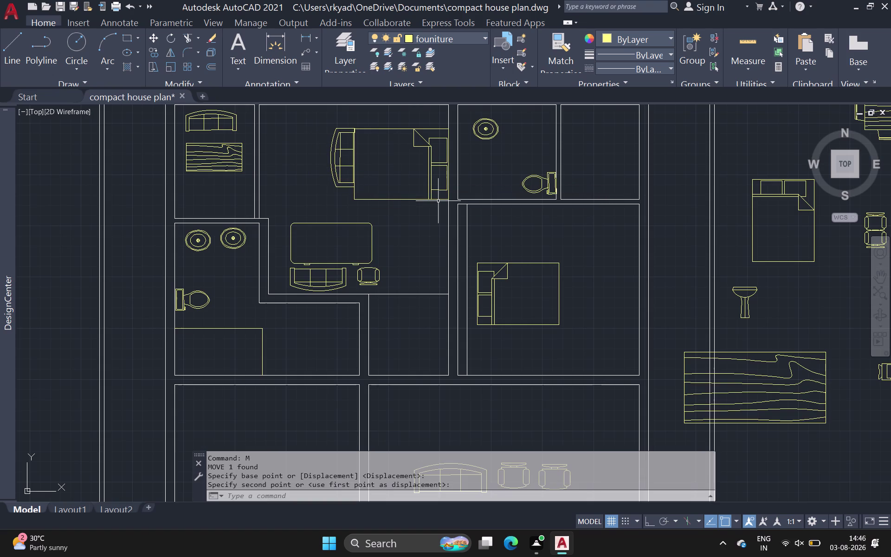
key(Escape)
scroll(down, 3)
middle_drag(434, 201, 309, 175)
Show DesignCenter's Folder List and scroll through the folder tree.
scroll(down, 3)
middle_drag(451, 238, 403, 231)
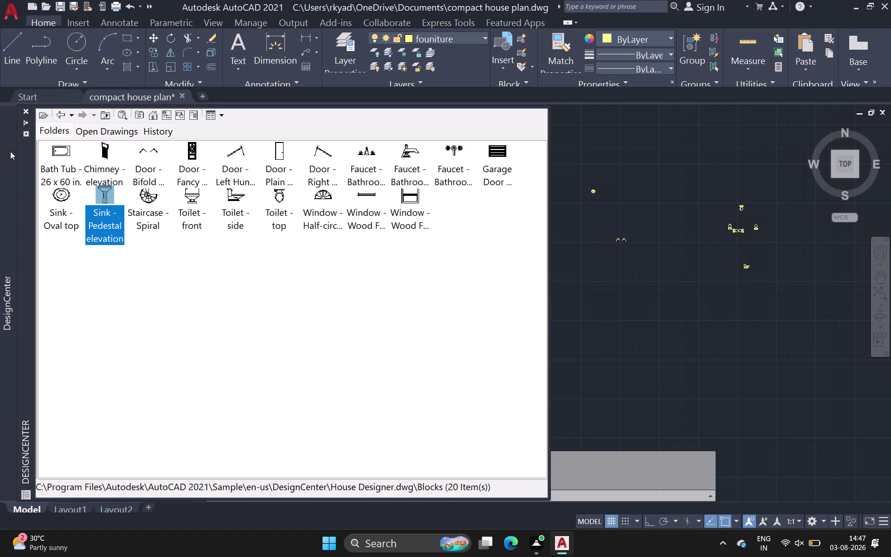
click(167, 114)
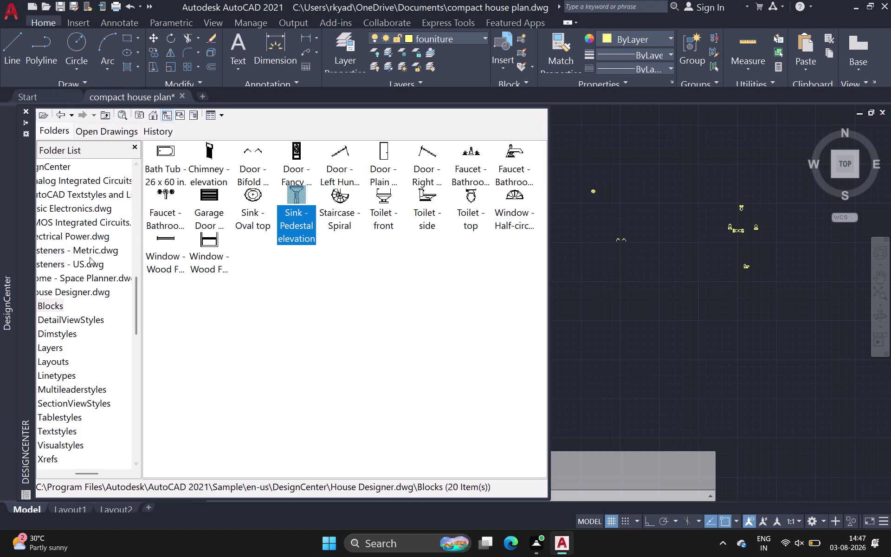
scroll(down, 3)
scroll(down, 3)
scroll(down, 3)
scroll(up, 3)
scroll(up, 3)
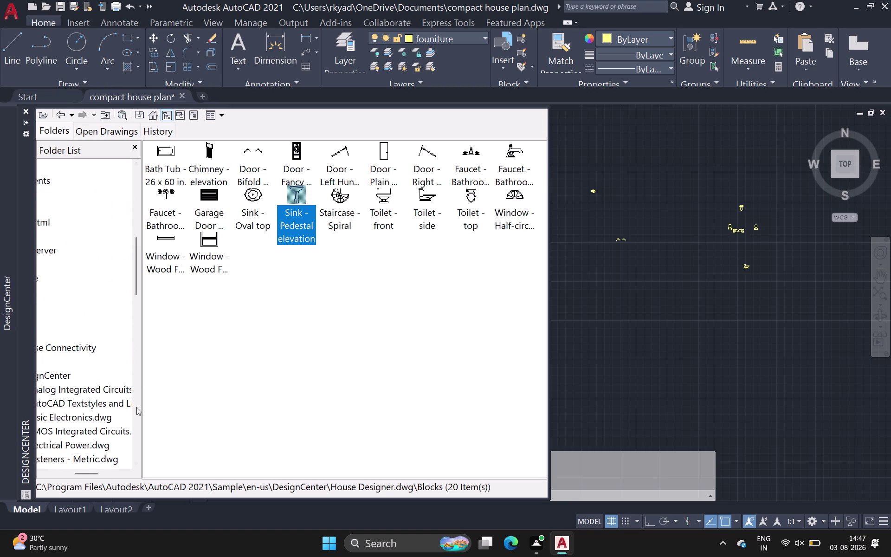
Scroll the tree down under Sample > en-us > DesignCenter to reach Kitchens.dwg.
drag(87, 475, 47, 474)
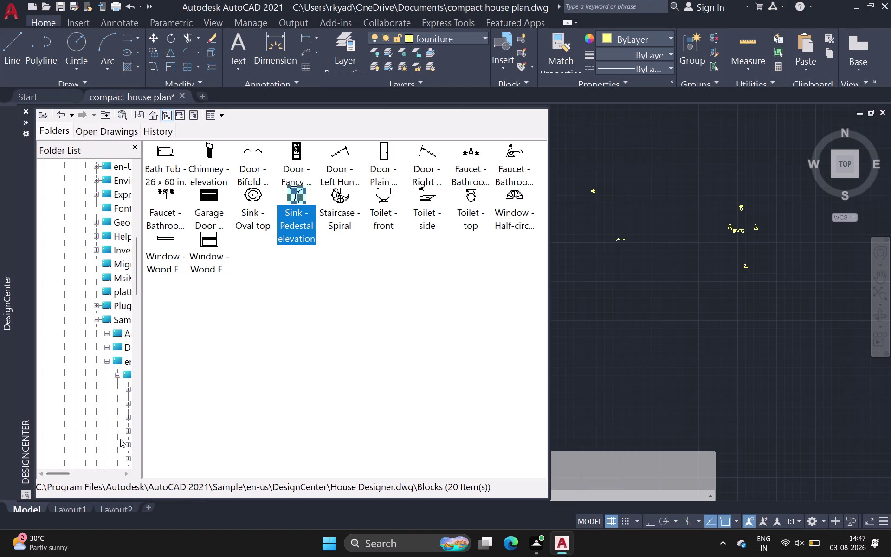
drag(51, 475, 59, 475)
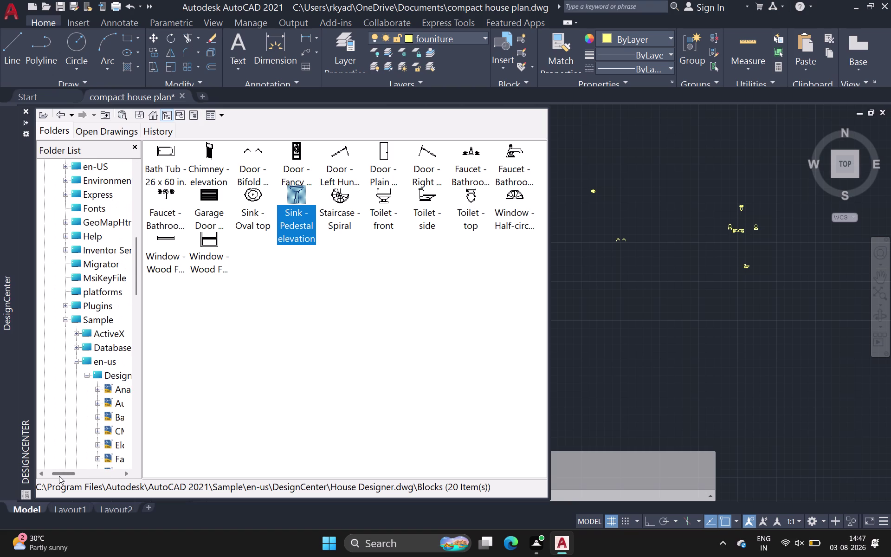
drag(59, 476, 62, 476)
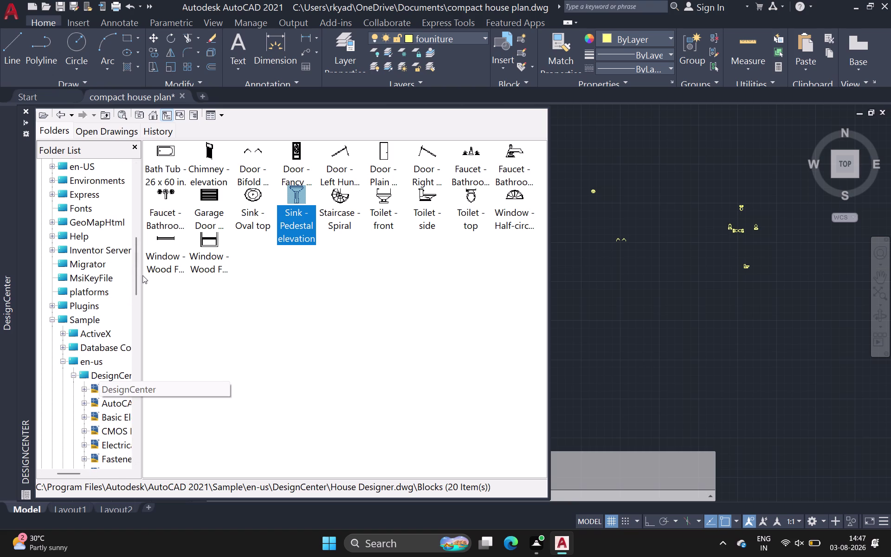
drag(140, 270, 139, 286)
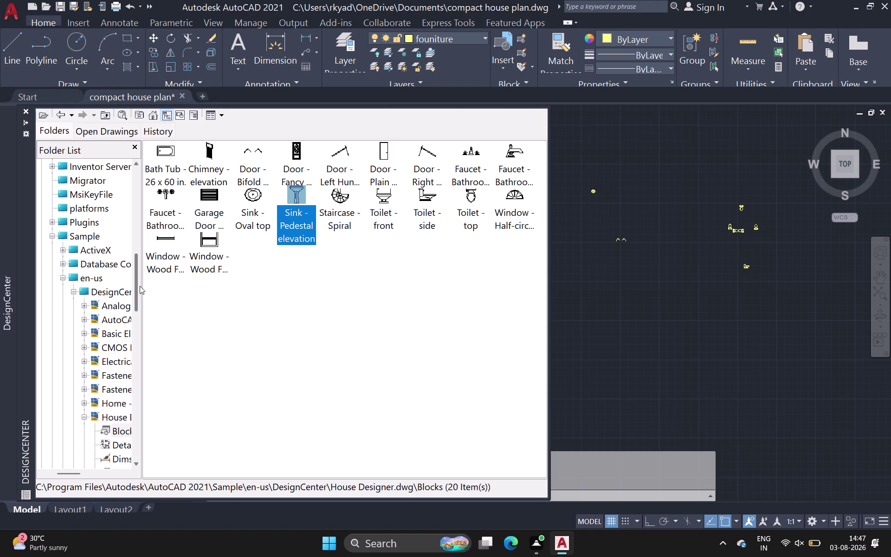
drag(140, 286, 139, 288)
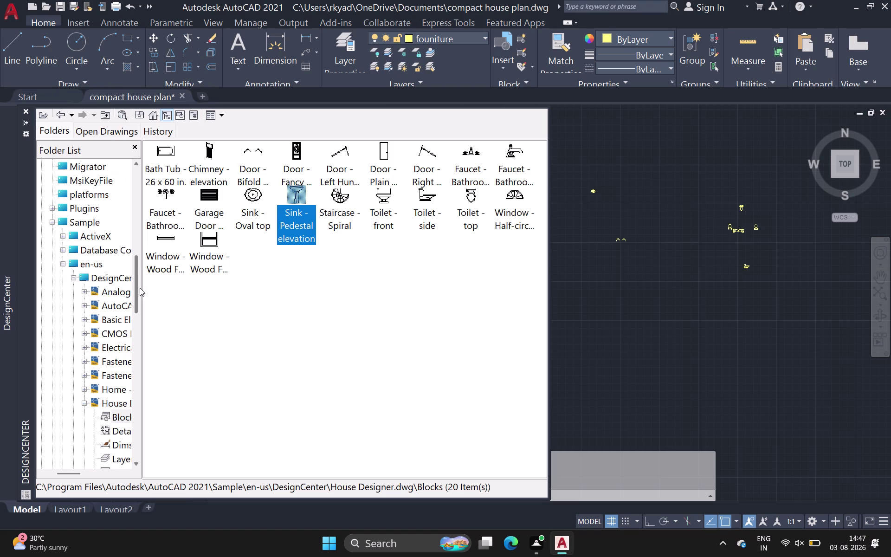
drag(140, 287, 139, 291)
drag(76, 473, 87, 470)
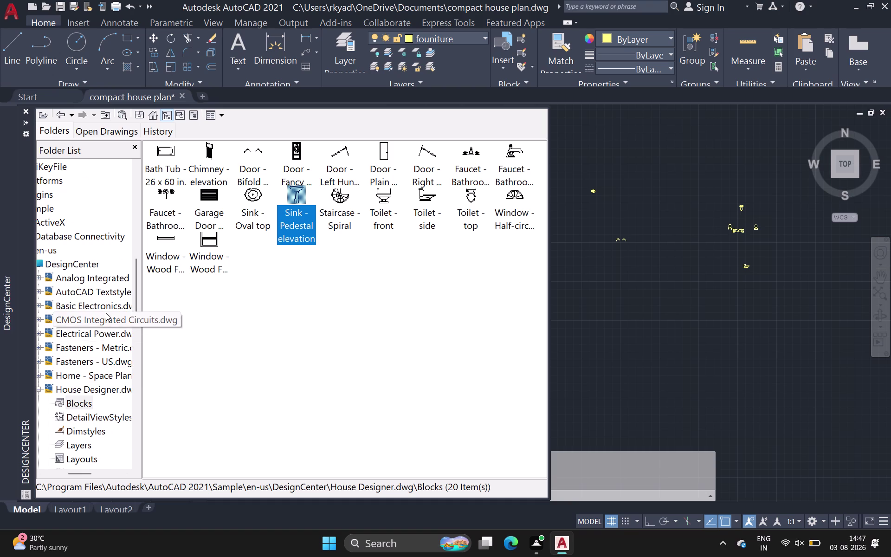
drag(139, 288, 139, 292)
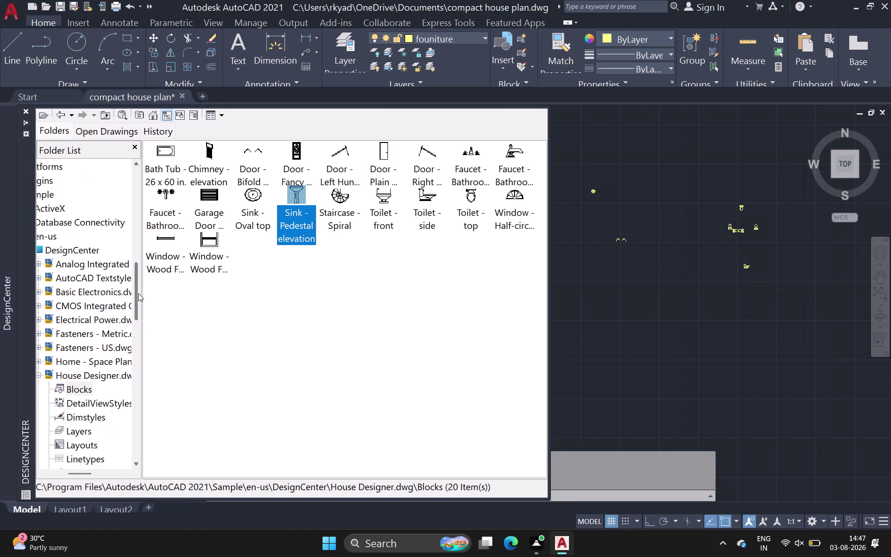
drag(138, 292, 137, 319)
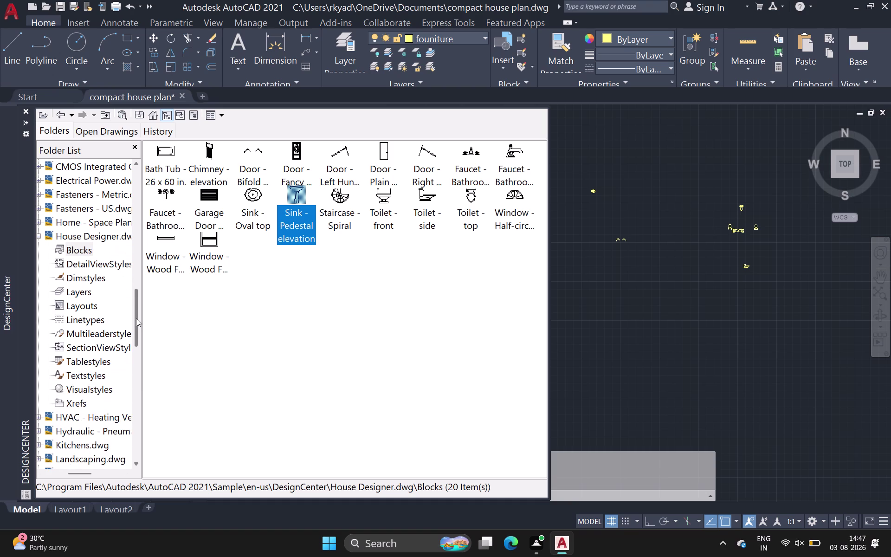
drag(136, 318, 136, 319)
Open Kitchens.dwg's Blocks and insert the 30 in top range-oven.
double_click(95, 430)
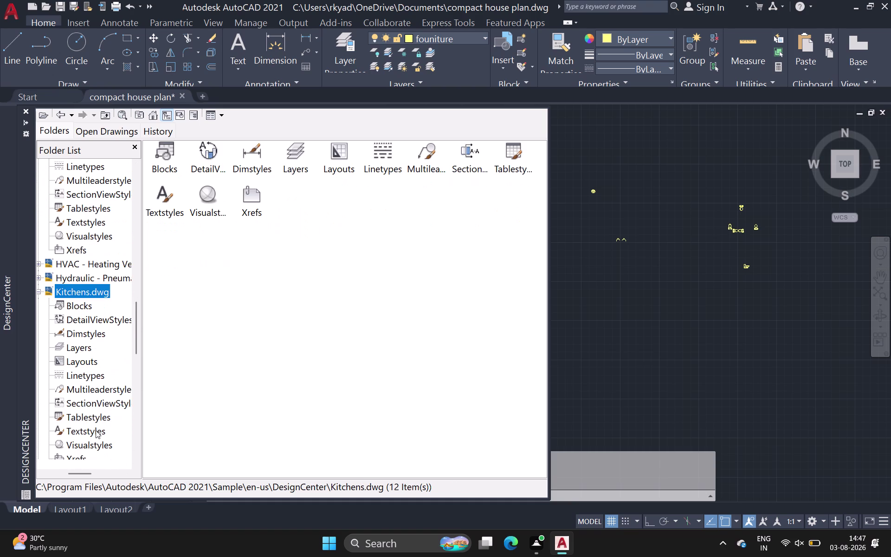
double_click(166, 157)
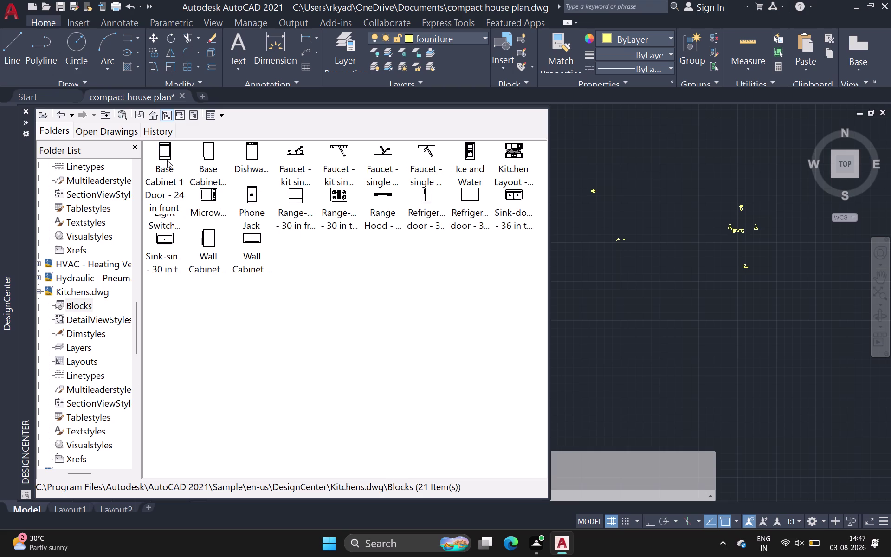
double_click(334, 193)
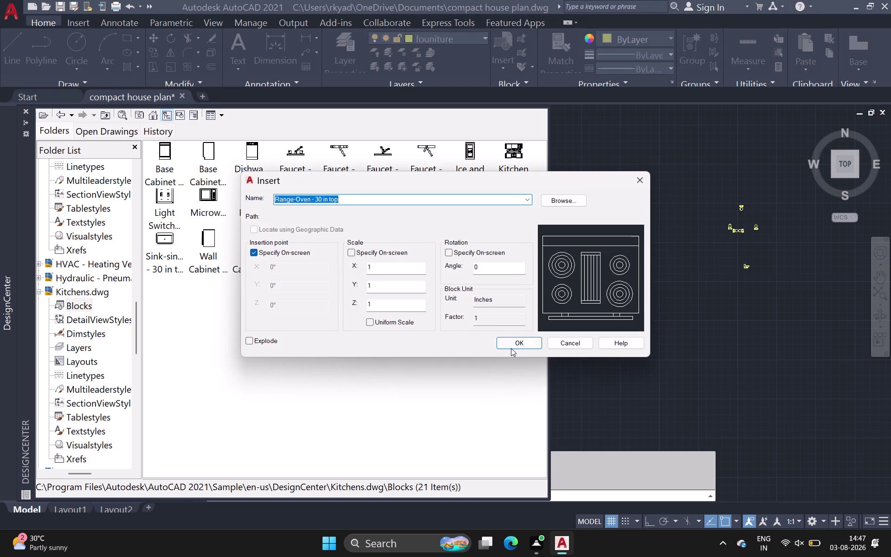
click(512, 345)
click(637, 304)
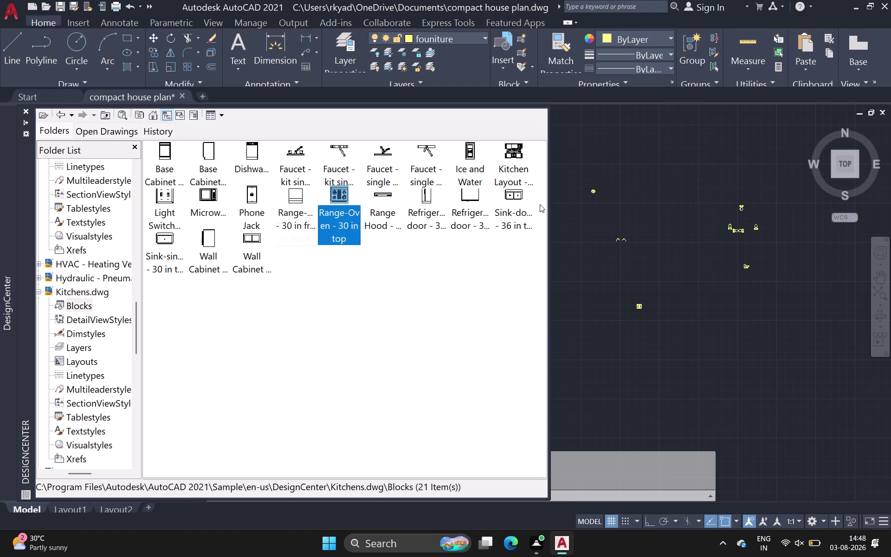
Insert the 36 in double sink, 18 x 12 wall cabinet and single sink blocks.
double_click(514, 197)
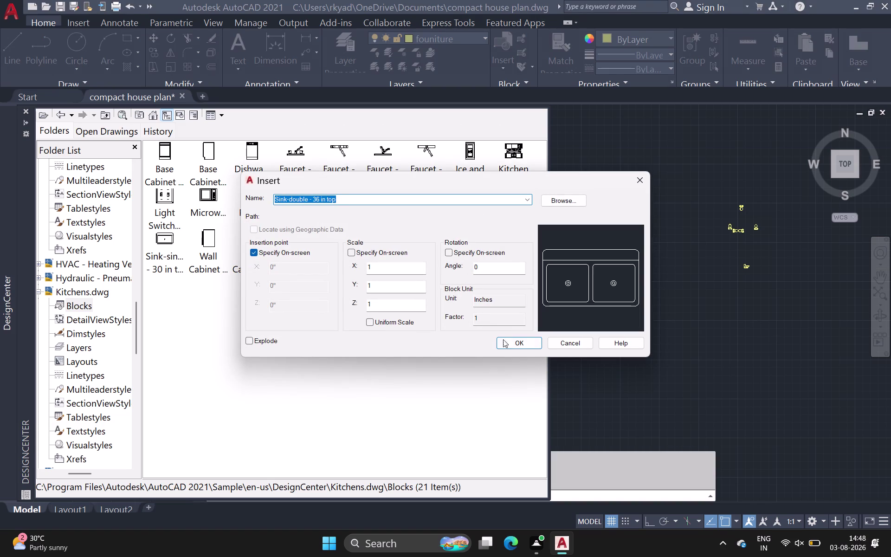
click(524, 344)
click(631, 322)
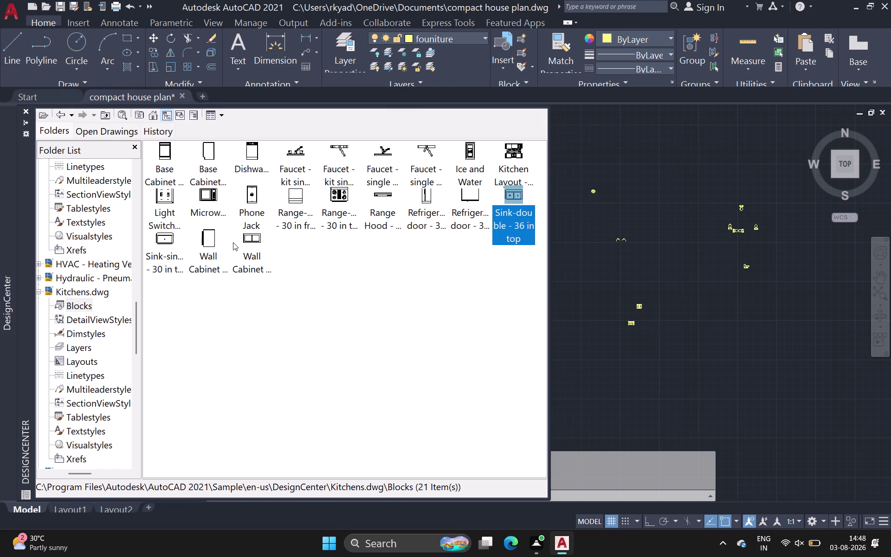
double_click(212, 239)
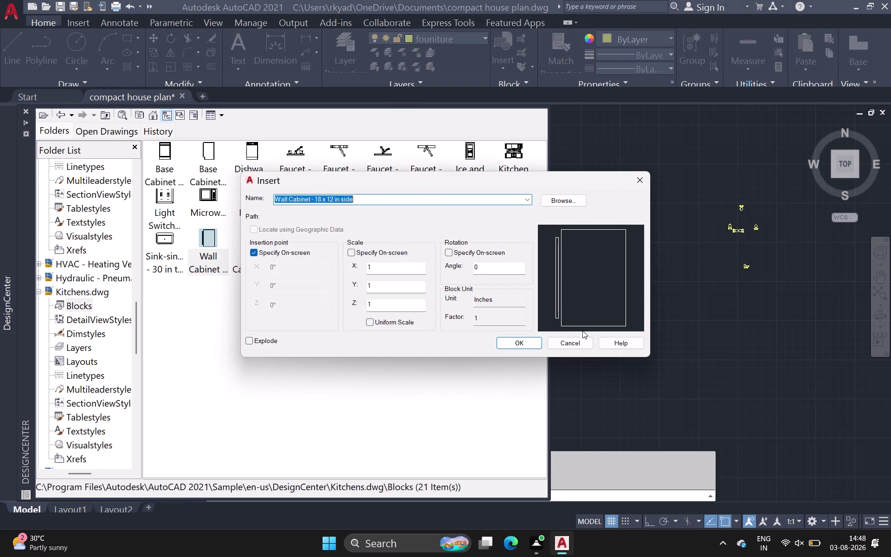
click(518, 344)
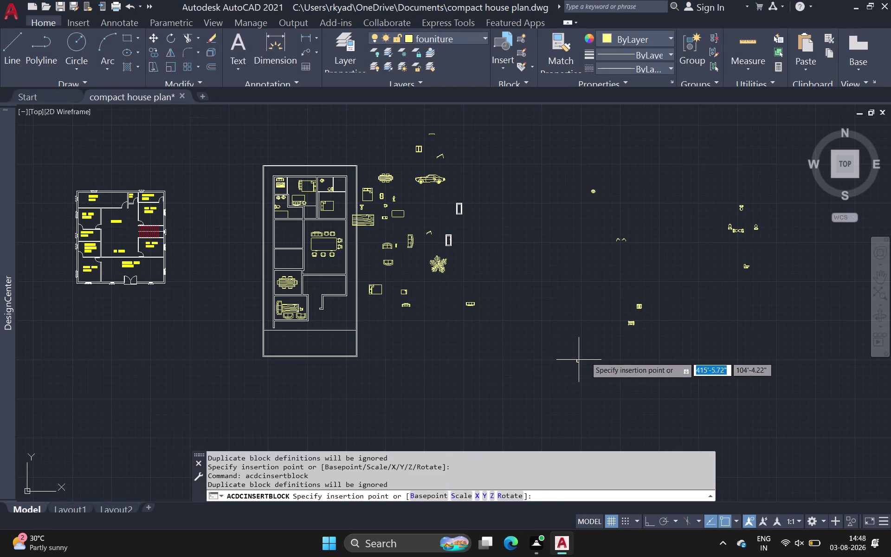
click(620, 351)
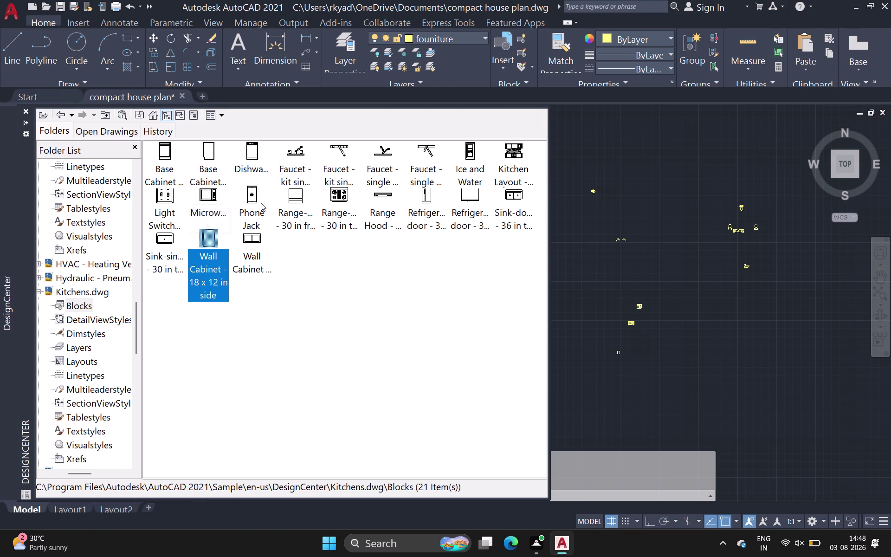
double_click(166, 241)
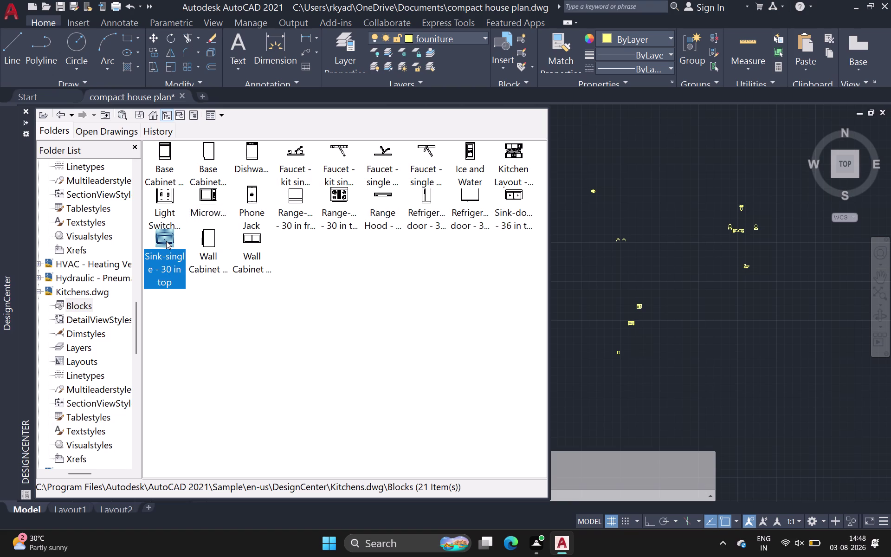
click(523, 345)
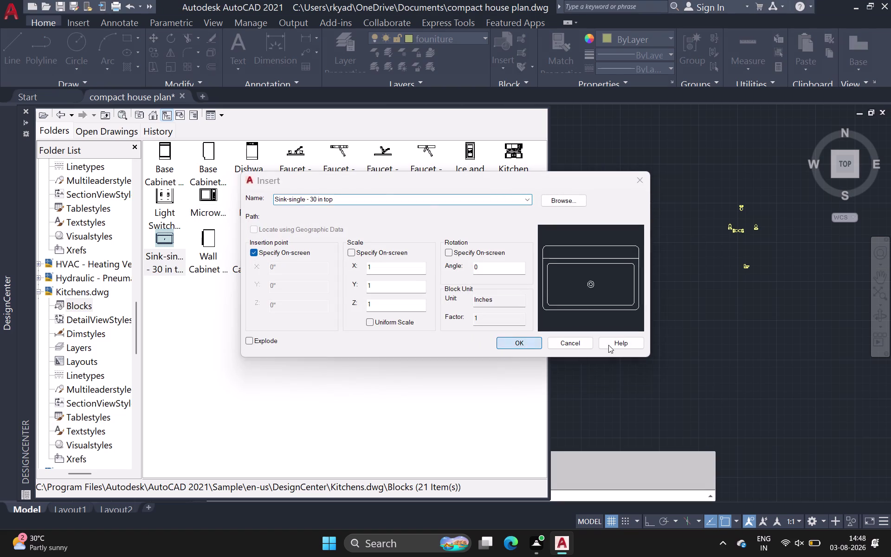
click(645, 354)
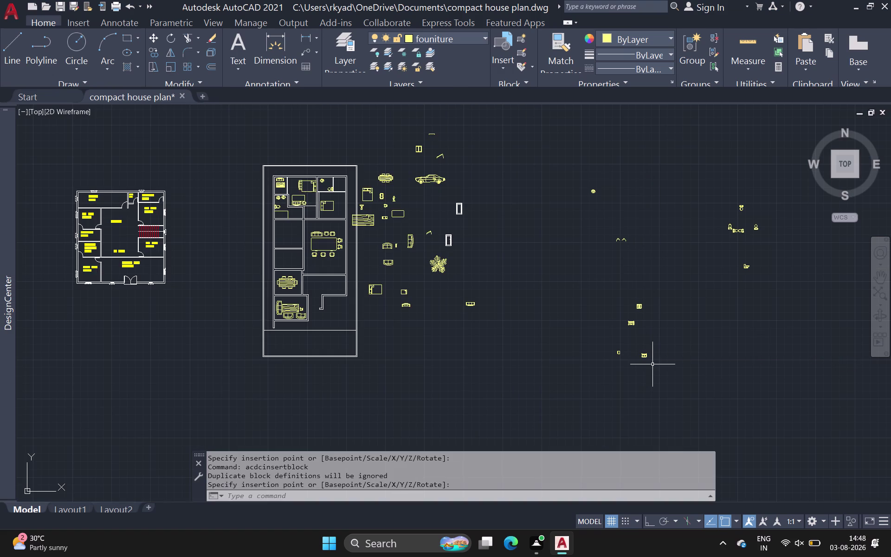
Select the small fixture block and start a copy from its base point.
scroll(up, 3)
click(642, 353)
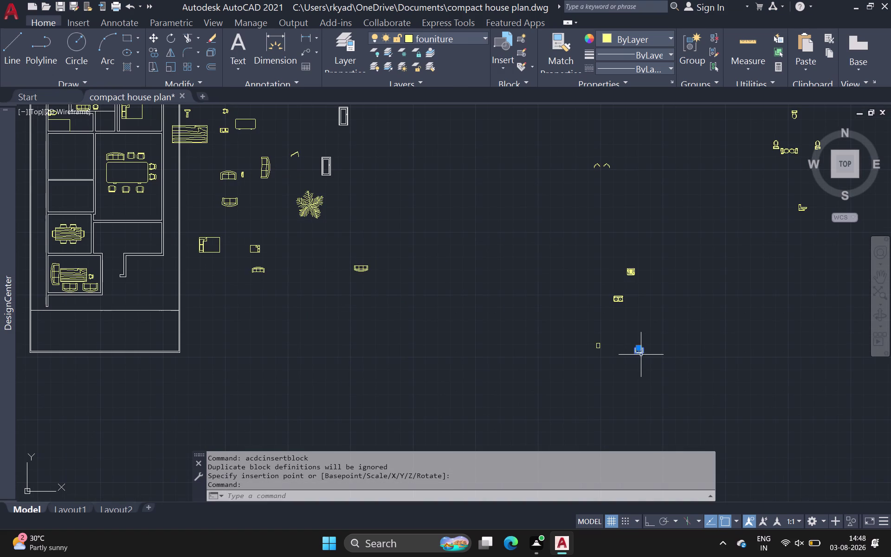
key(c)
key(o)
key(space)
click(644, 355)
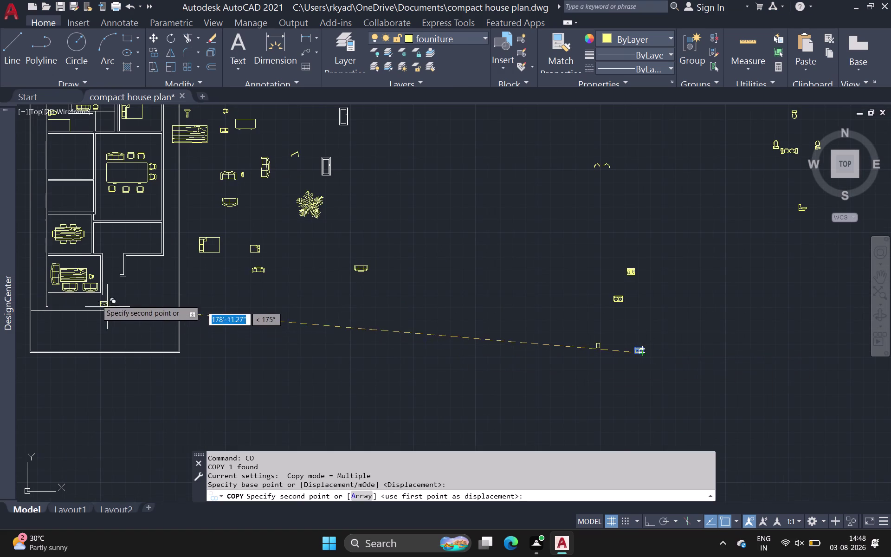
Place the copy in the bottom bedroom's lower-left corner.
scroll(up, 3)
middle_click(103, 294)
scroll(down, 3)
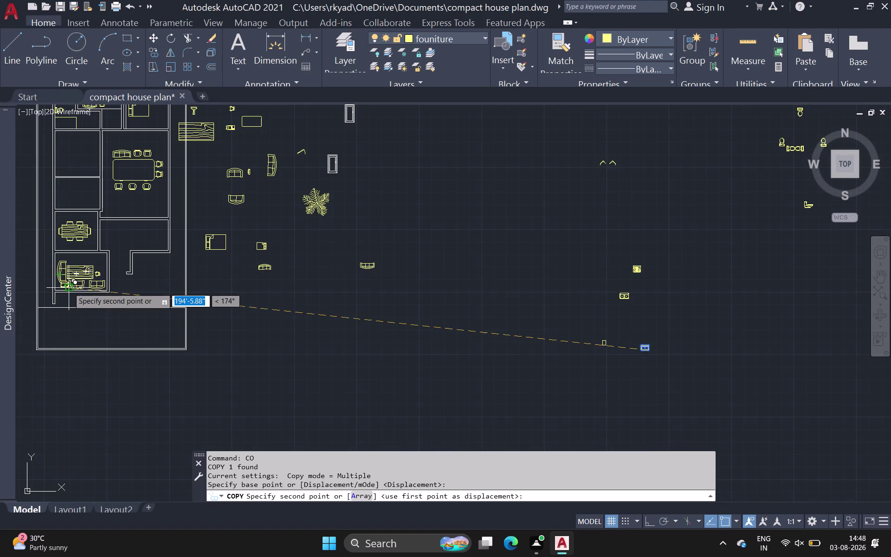
scroll(up, 3)
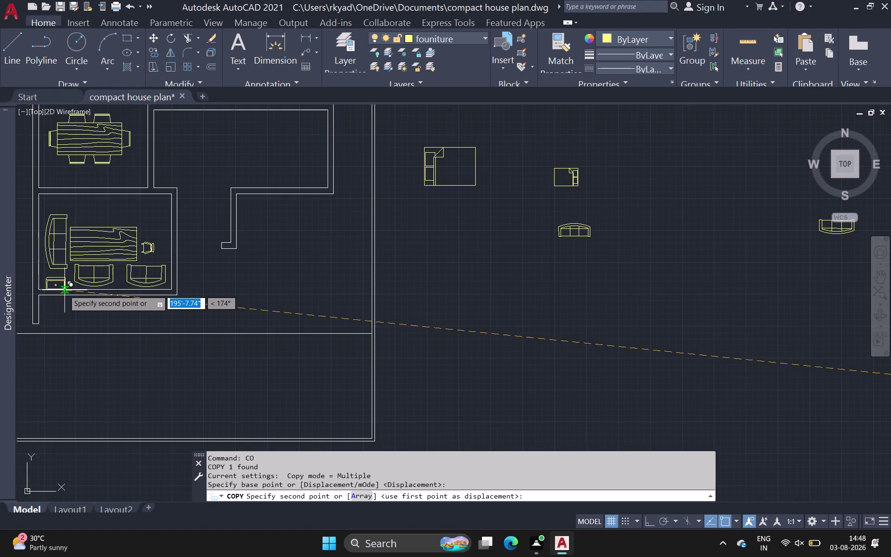
click(63, 286)
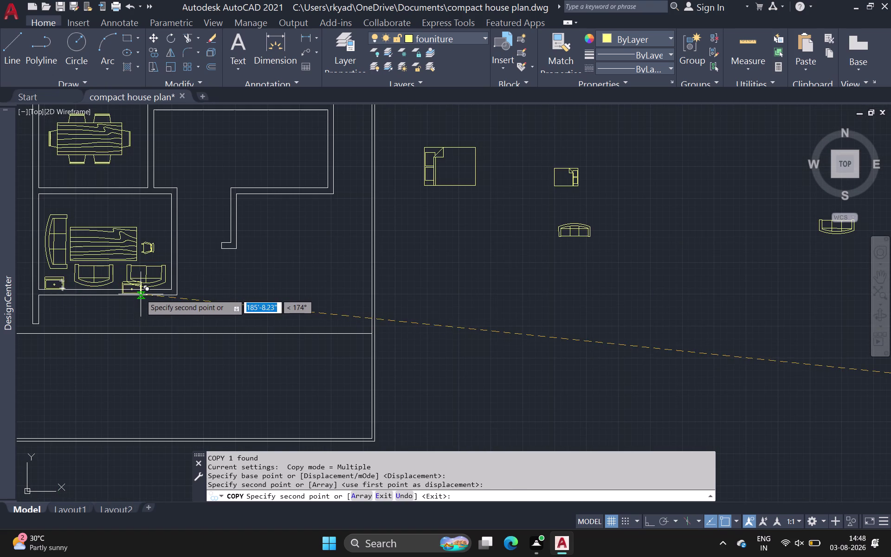
key(Escape)
scroll(down, 3)
middle_drag(192, 252, 173, 323)
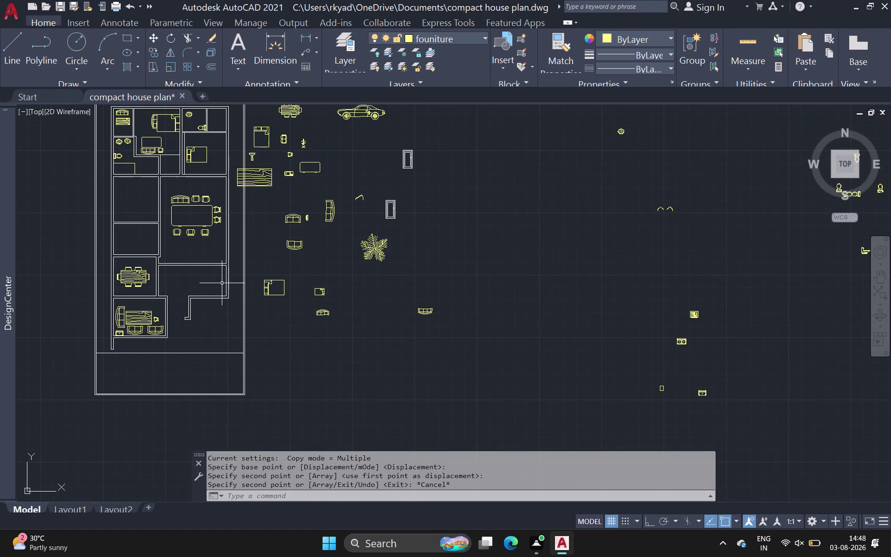
scroll(down, 3)
middle_drag(186, 238, 185, 253)
middle_drag(185, 252, 181, 276)
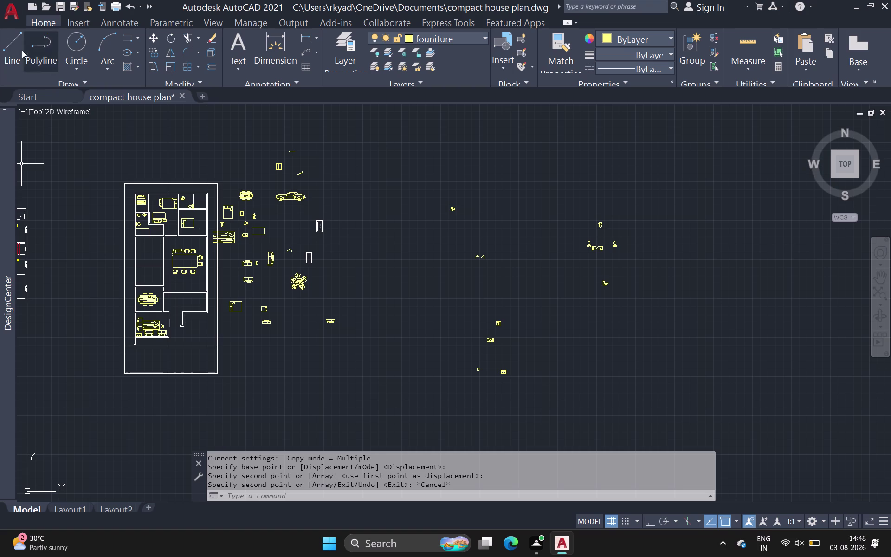
Draw a two-segment counter line running up and across to the kitchen room's right wall.
click(14, 51)
scroll(up, 3)
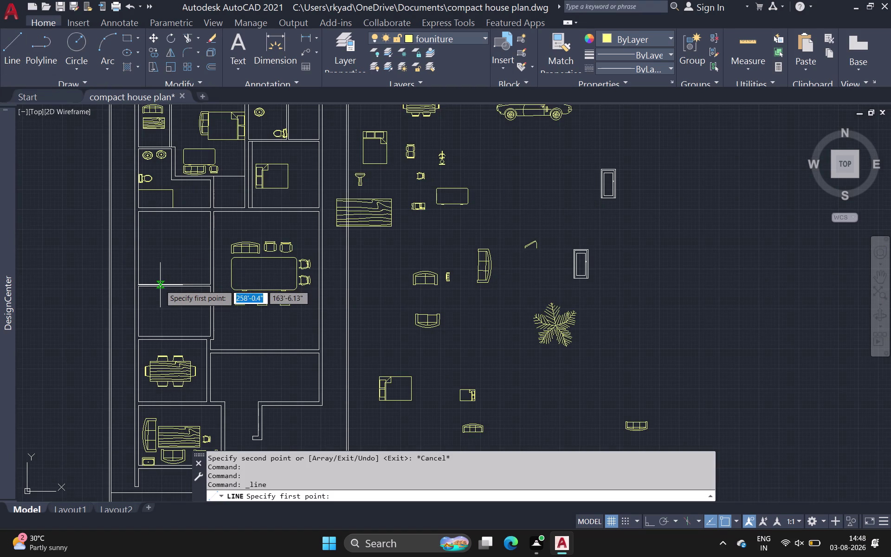
scroll(up, 3)
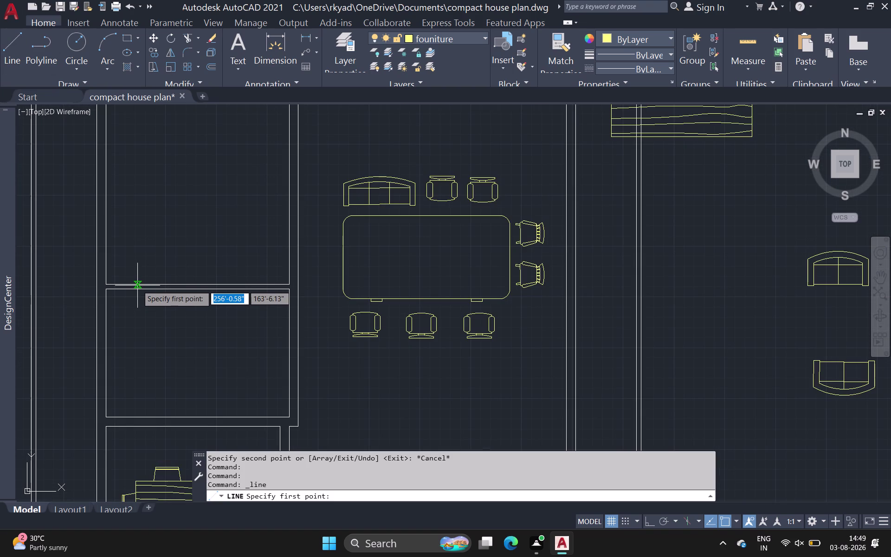
drag(137, 285, 138, 280)
middle_drag(138, 208, 139, 273)
scroll(down, 3)
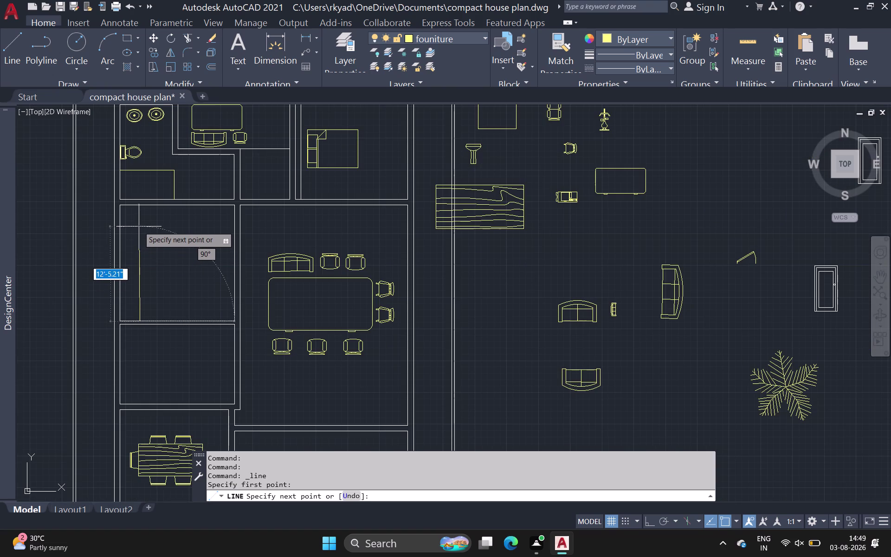
click(140, 224)
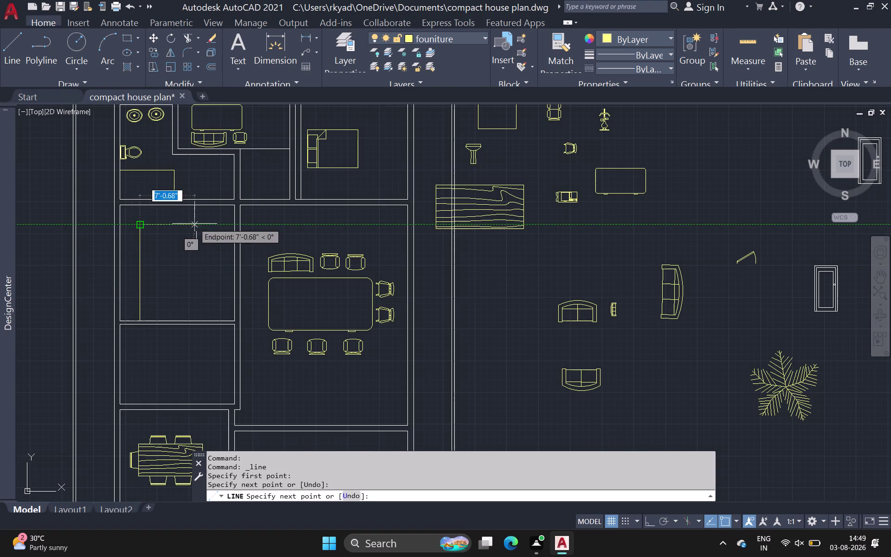
click(234, 224)
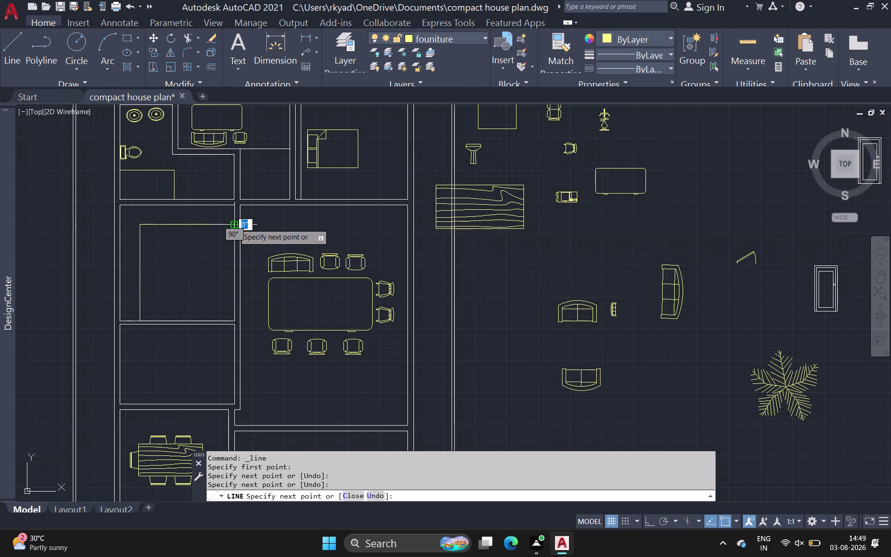
key(space)
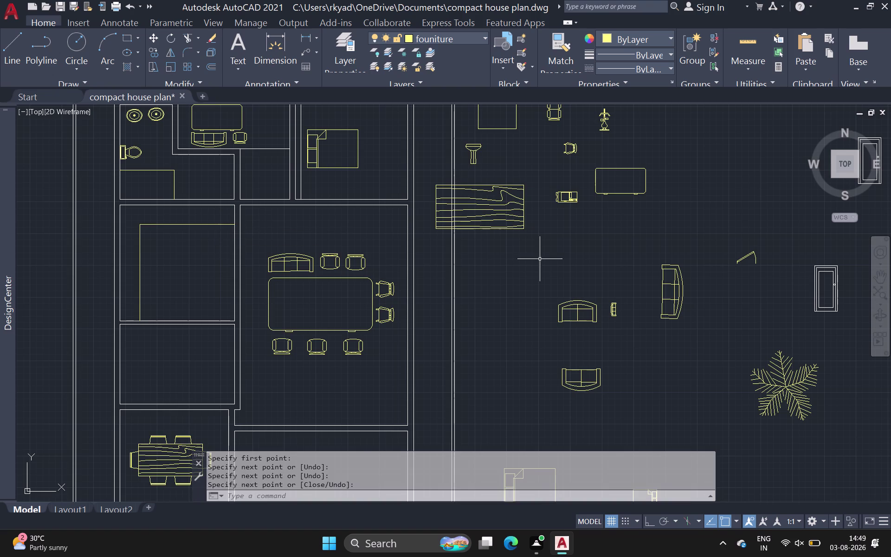
scroll(down, 3)
middle_drag(540, 258, 249, 184)
scroll(down, 3)
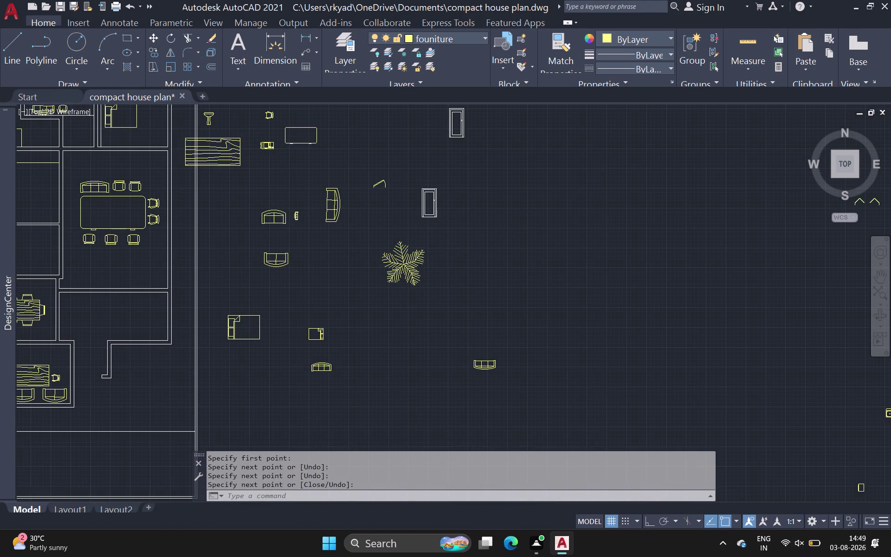
scroll(down, 3)
middle_drag(433, 228, 164, 211)
Window-select the four-burner range block and rescale it with SC.
scroll(up, 3)
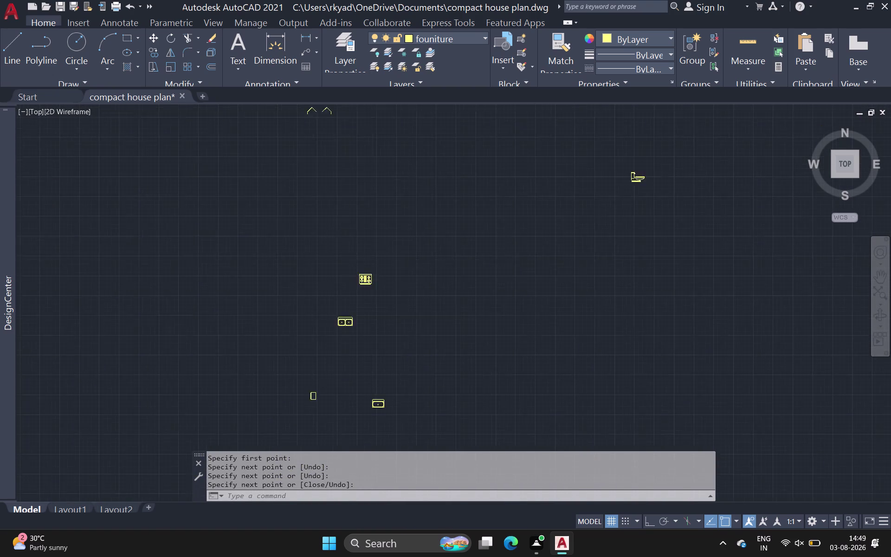
click(358, 274)
click(402, 305)
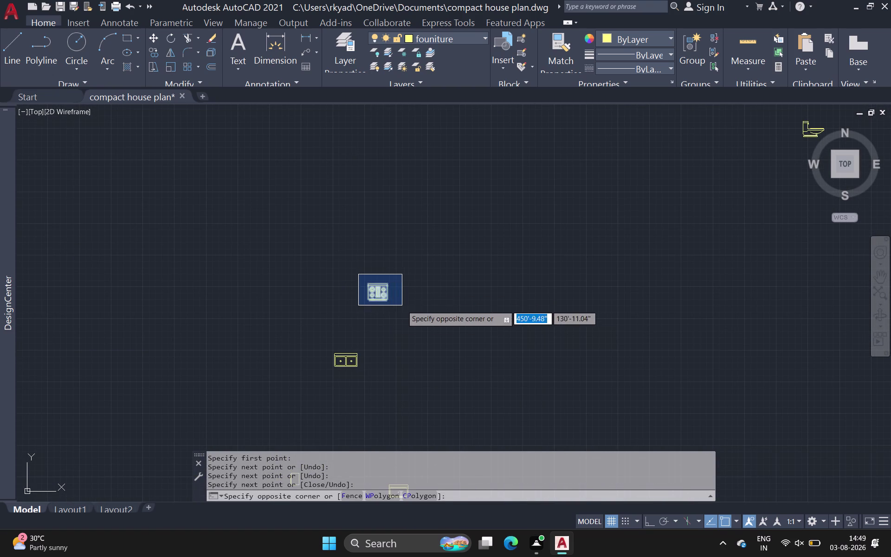
key(s)
text(c)
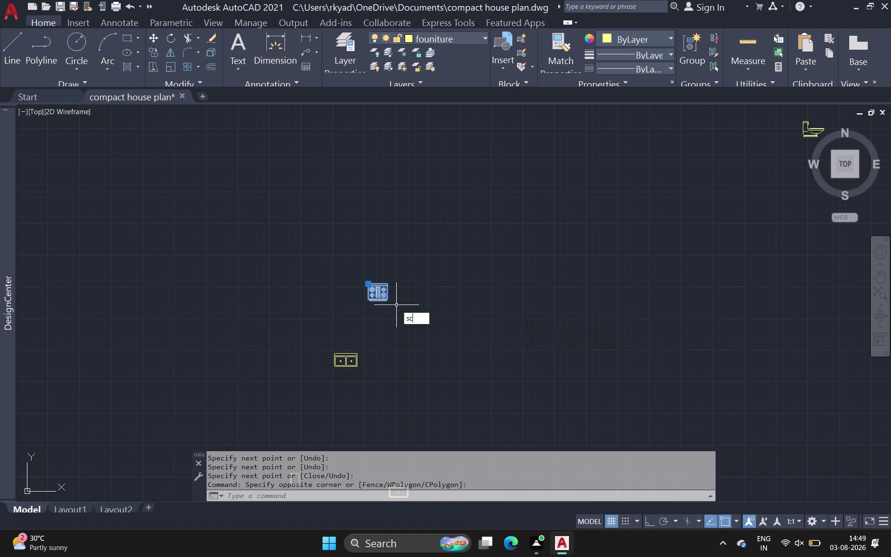
key(space)
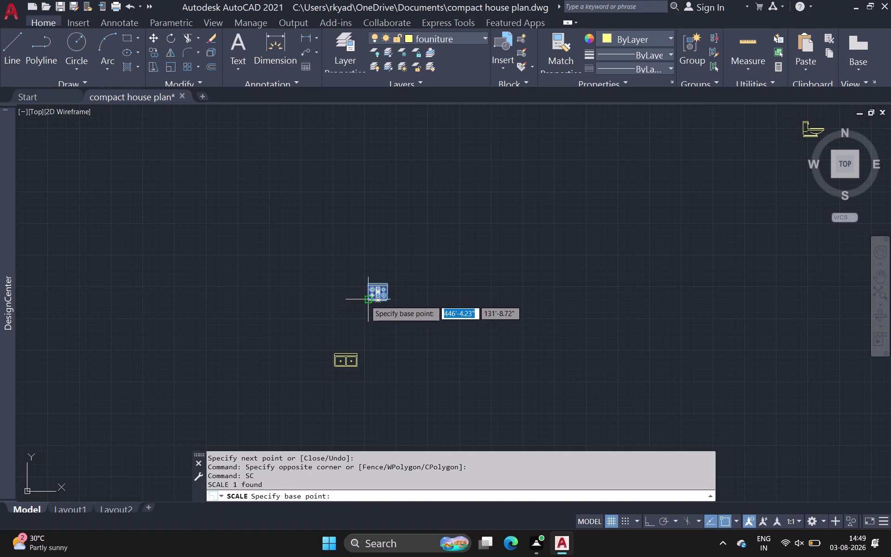
click(366, 300)
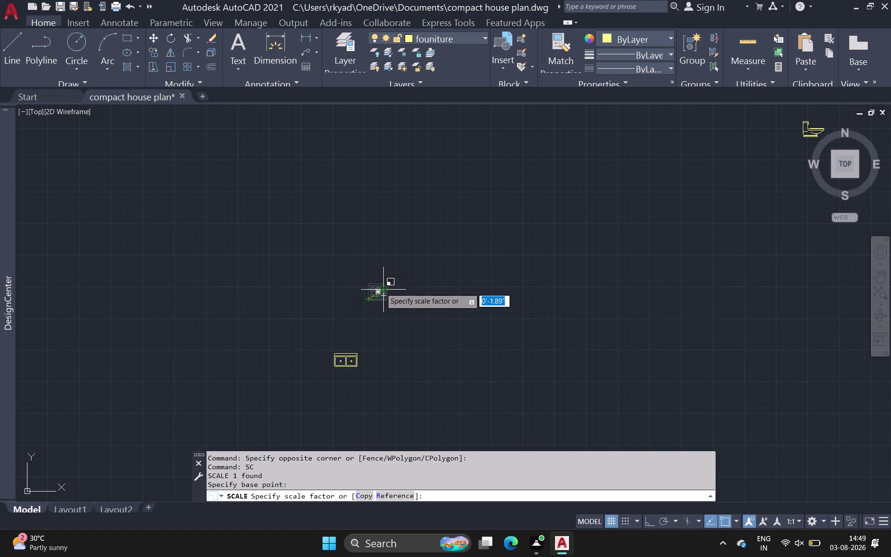
click(378, 292)
Start copying the resized range, cancel it, and reselect the range block.
click(389, 288)
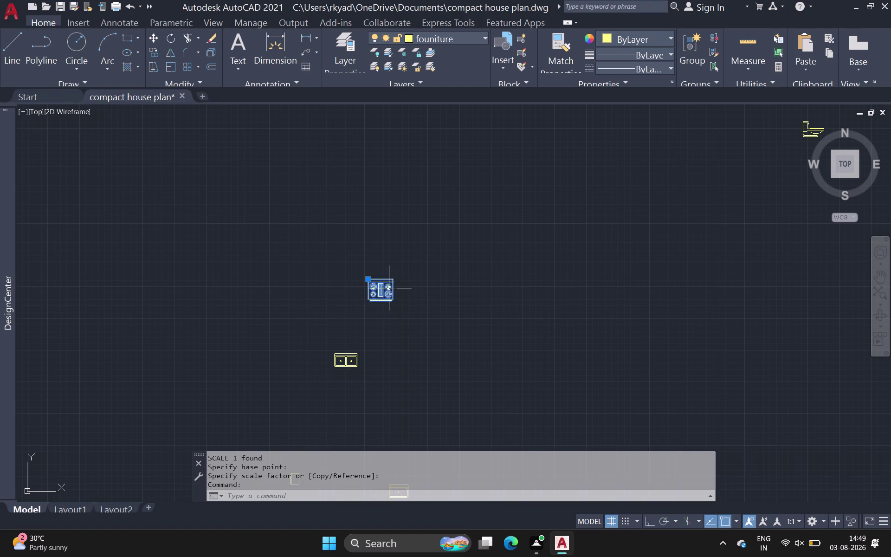
text(co)
key(space)
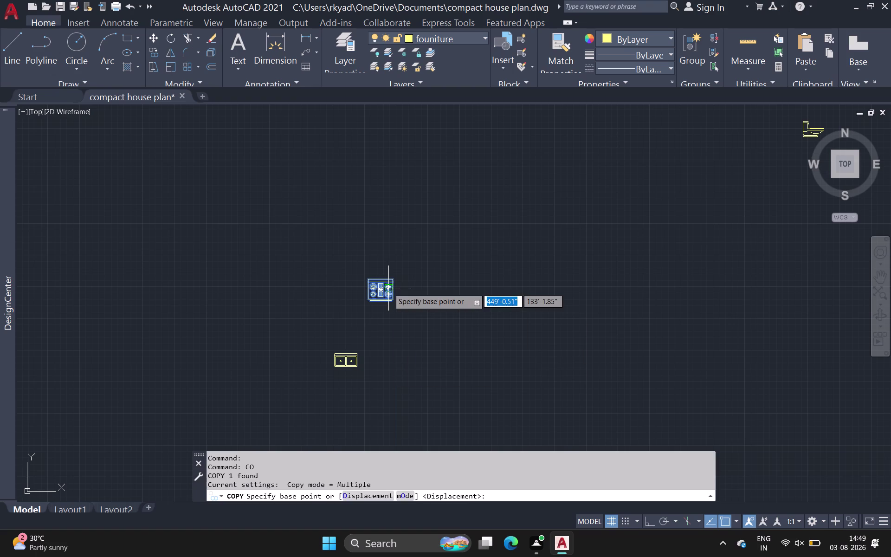
click(387, 288)
scroll(down, 3)
middle_drag(169, 260, 328, 257)
middle_drag(0, 237, 150, 255)
scroll(down, 3)
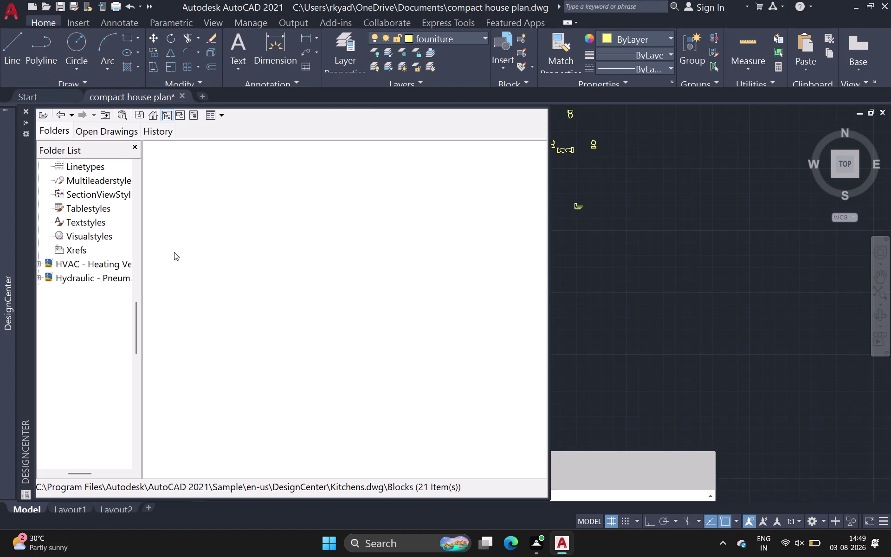
middle_drag(150, 254, 200, 250)
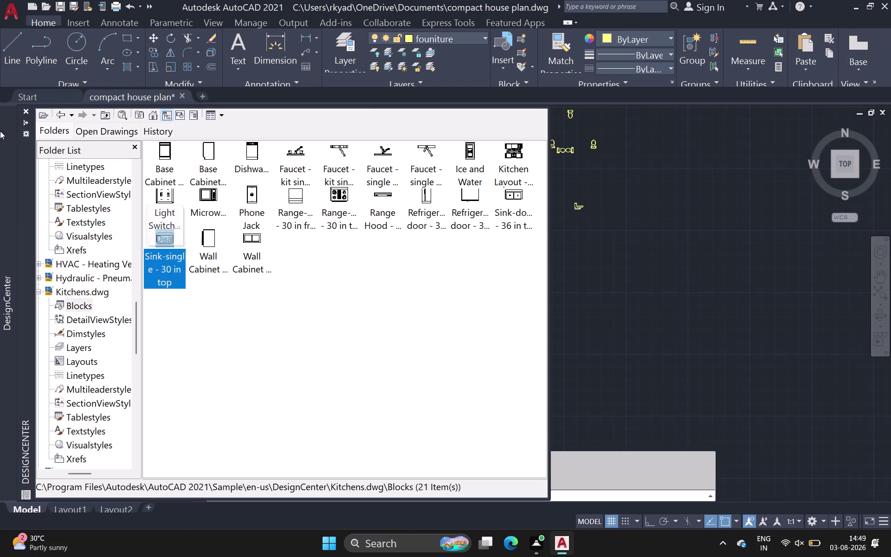
click(23, 113)
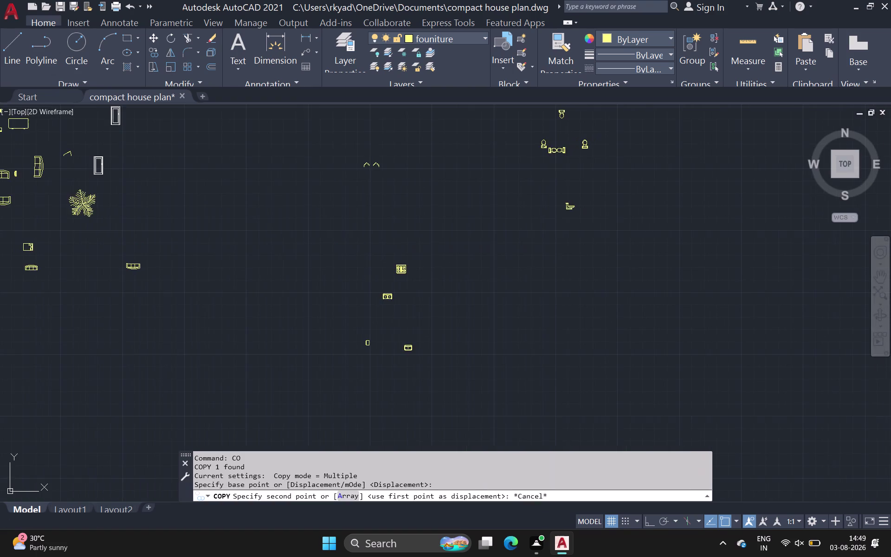
scroll(down, 3)
middle_drag(51, 196, 176, 204)
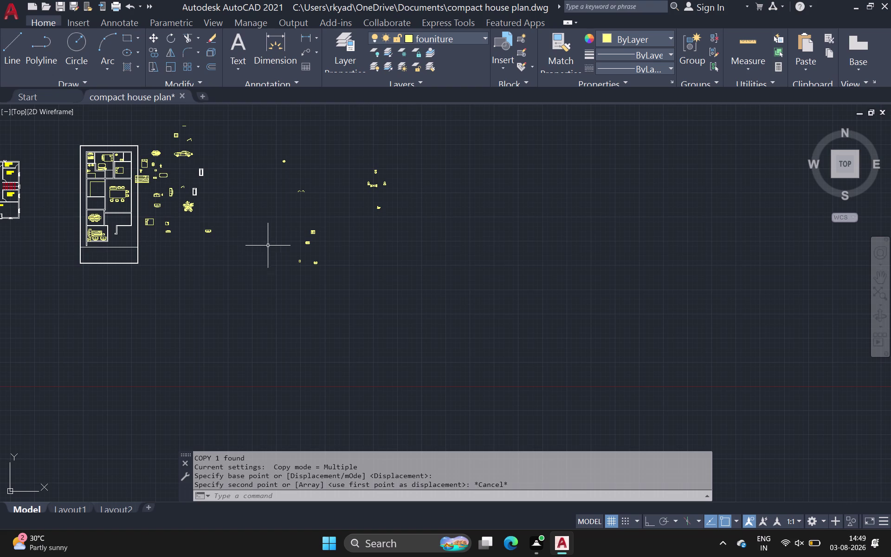
scroll(up, 3)
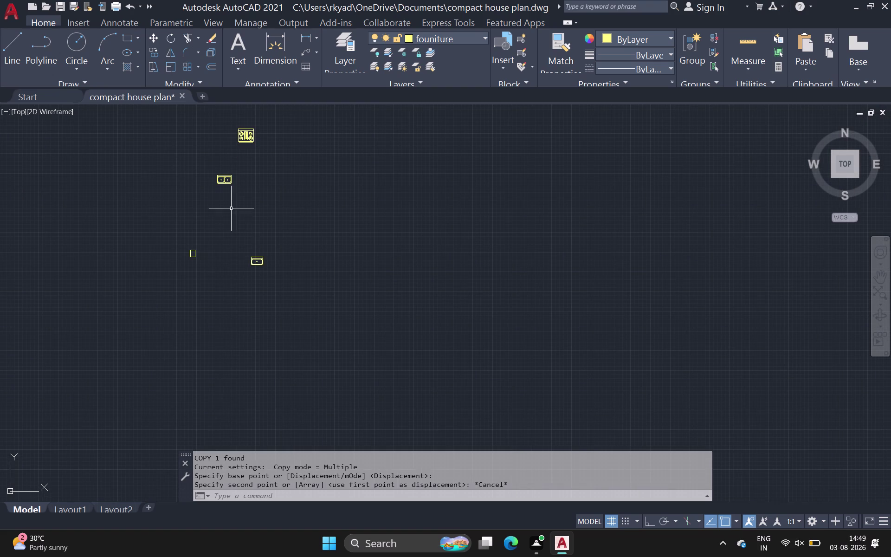
click(250, 140)
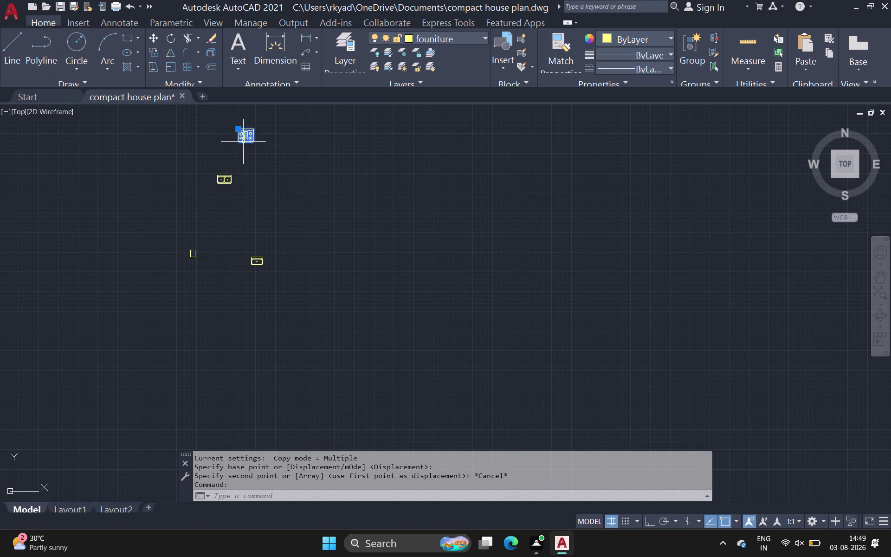
Copy the range block into the kitchen.
text(co)
key(space)
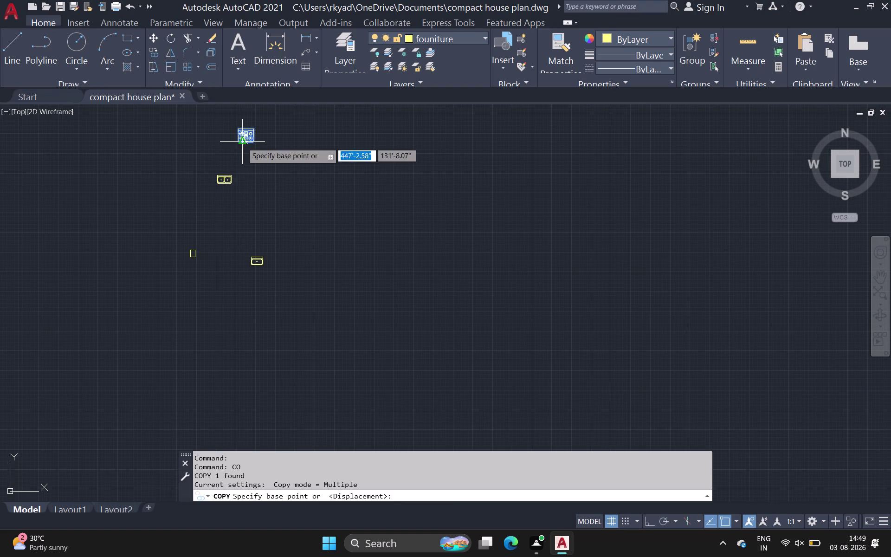
click(238, 144)
scroll(down, 3)
middle_drag(89, 177, 306, 249)
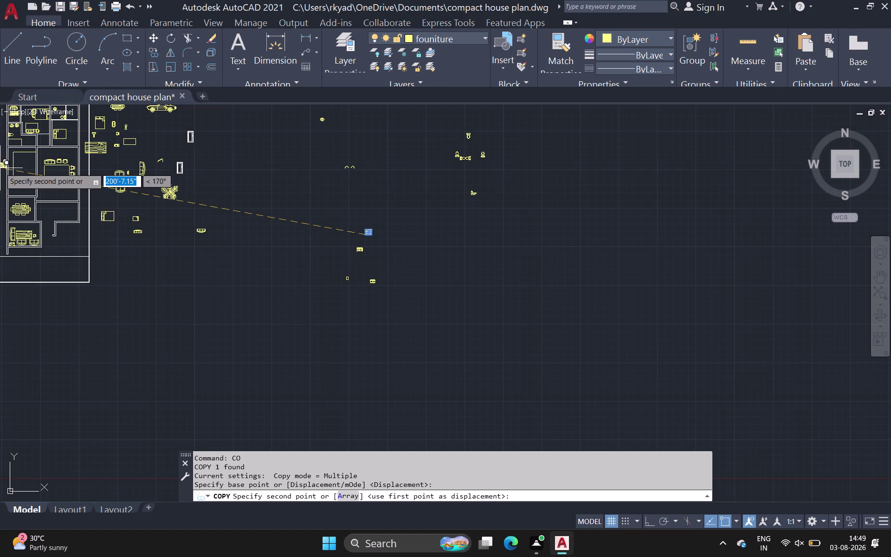
middle_drag(0, 168, 131, 198)
scroll(up, 3)
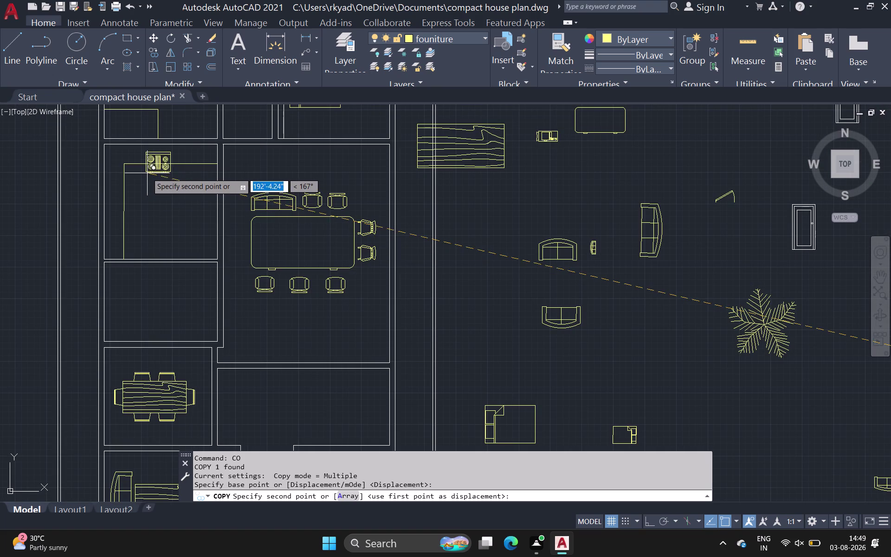
scroll(up, 3)
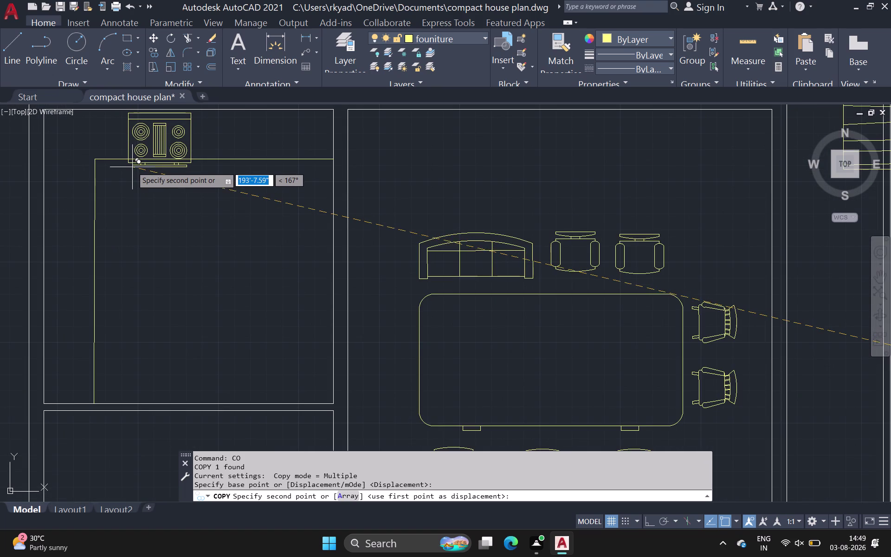
click(130, 225)
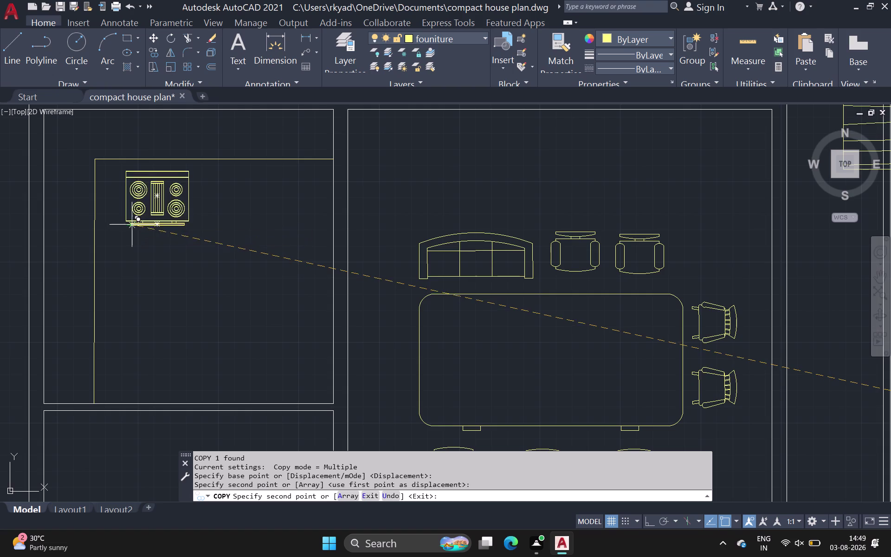
key(Escape)
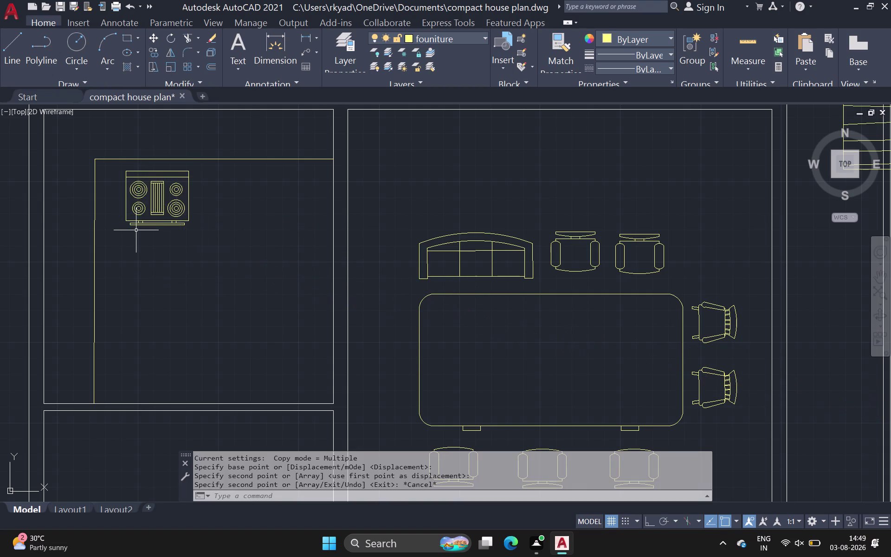
Scale the kitchen stove copy down to a smaller size.
click(140, 221)
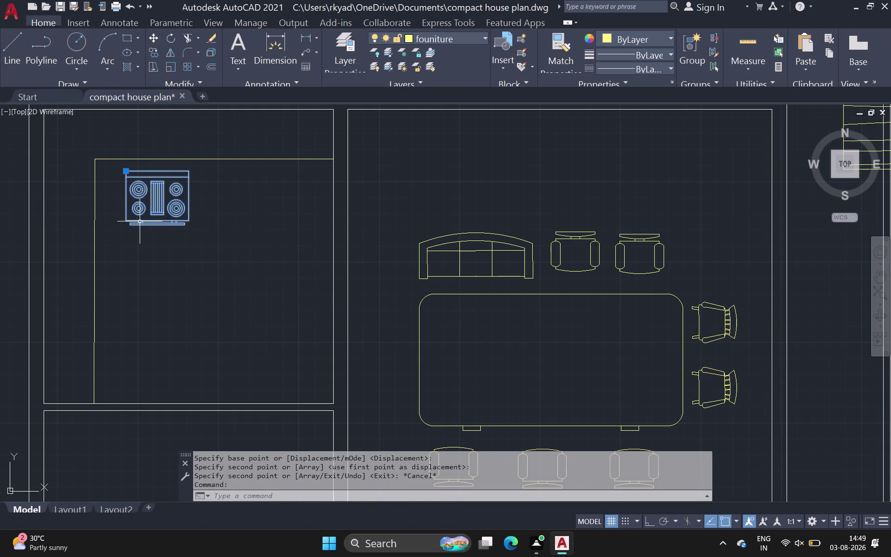
key(s)
key(c)
key(space)
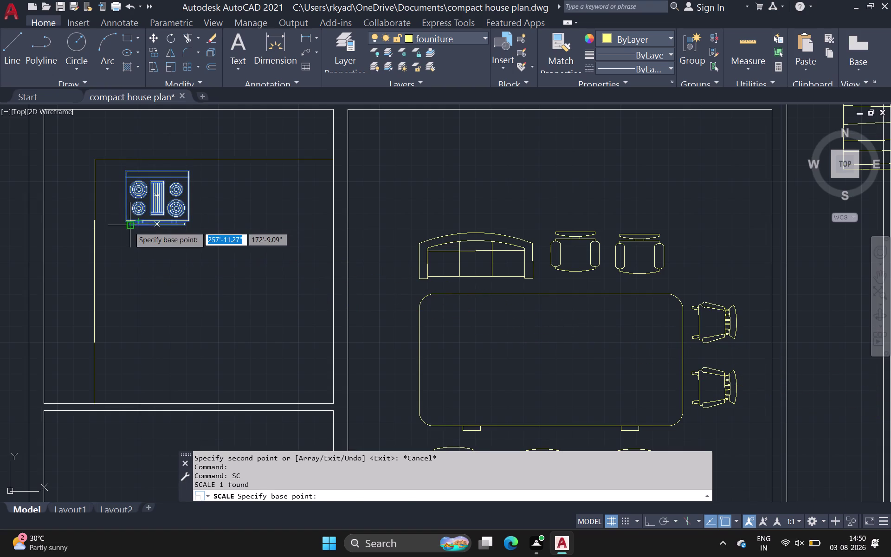
click(130, 227)
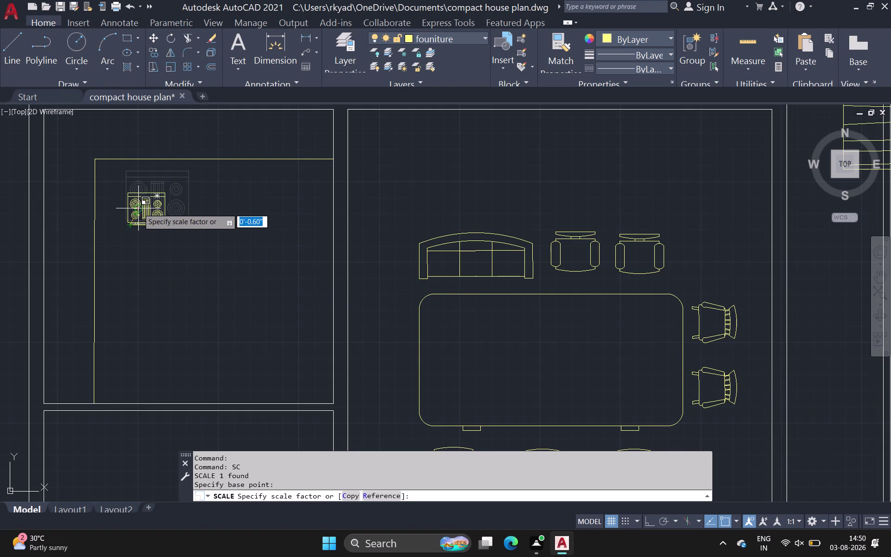
click(140, 207)
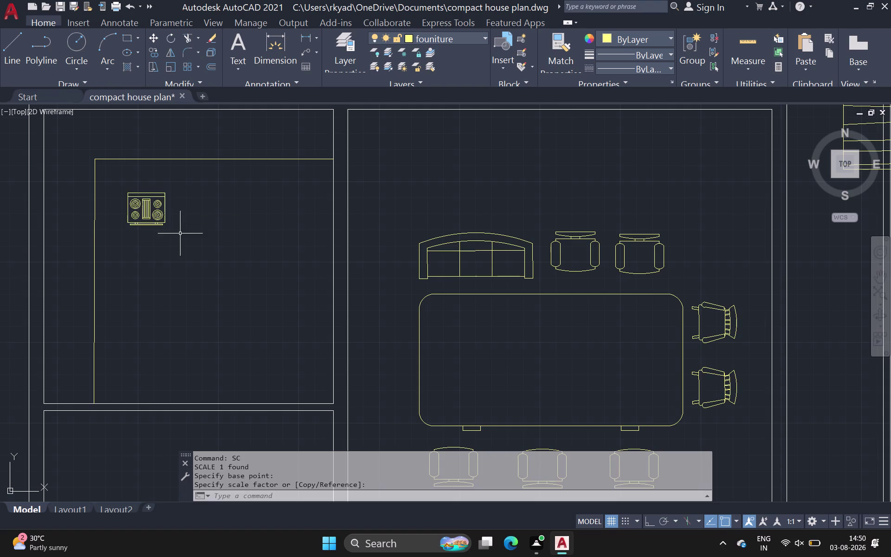
Move the shrunken stove up toward the kitchen's top wall.
click(148, 223)
text(m)
key(space)
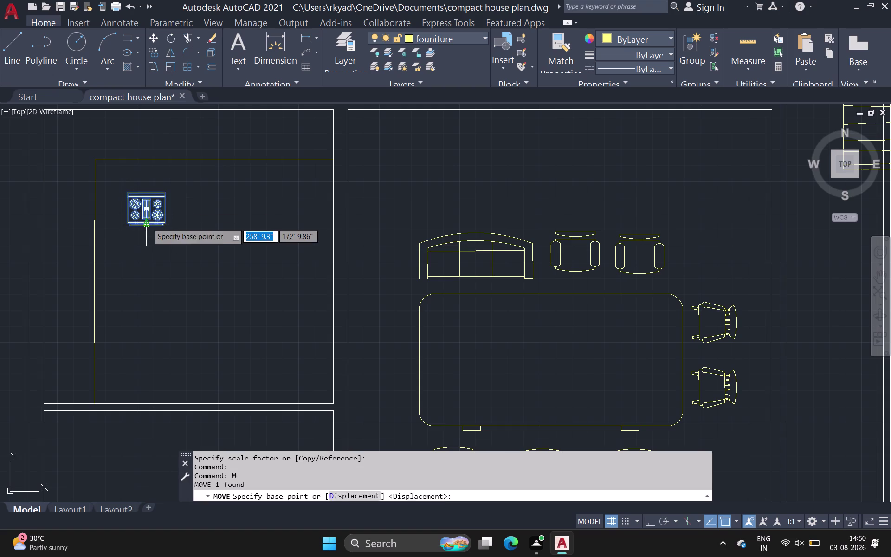
click(148, 223)
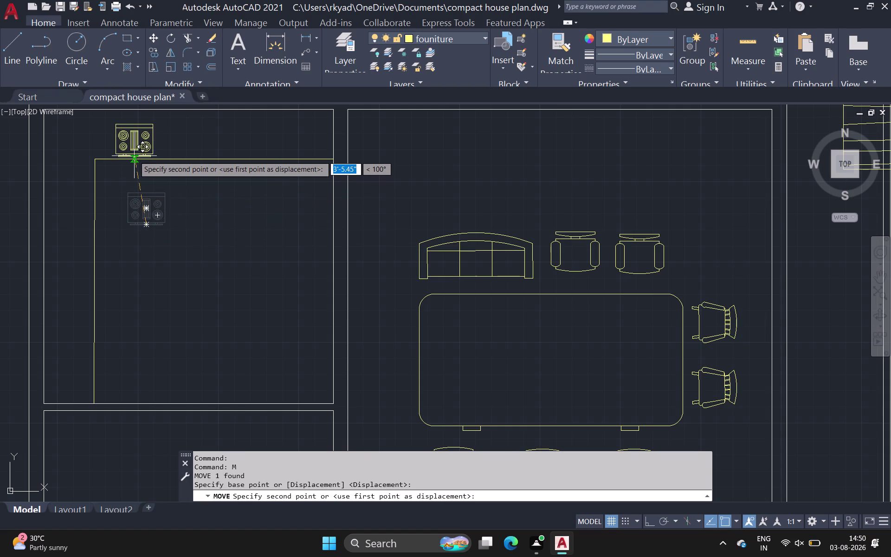
click(135, 155)
click(135, 155)
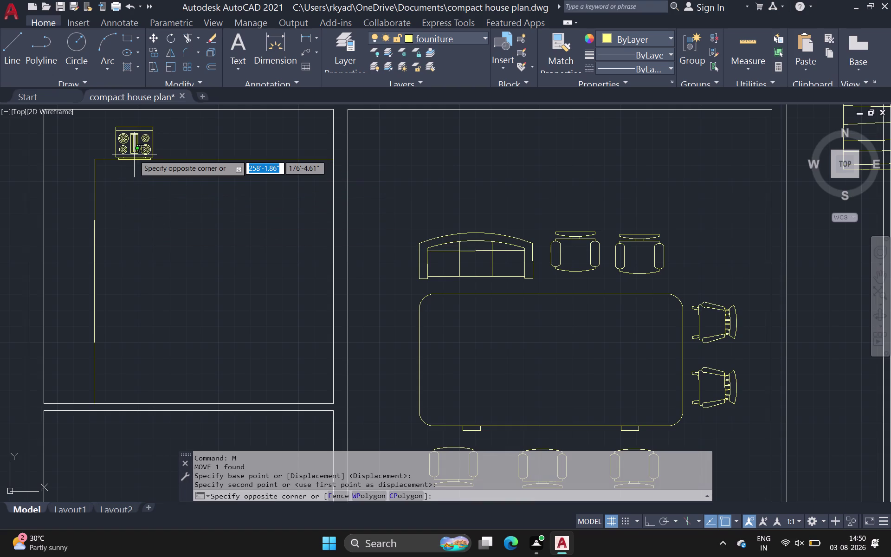
text(m)
key(space)
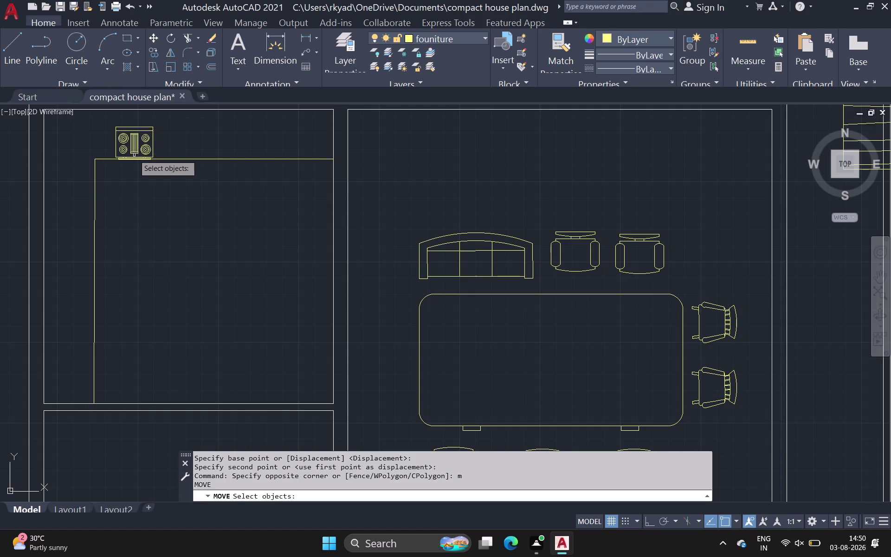
text(m)
key(space)
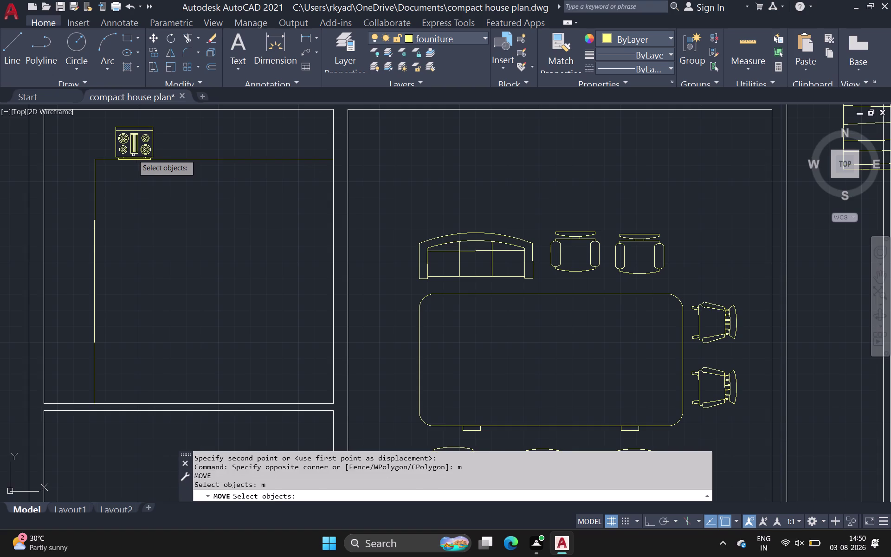
key(Escape)
Reposition the stove exactly onto the kitchen's top wall line.
click(133, 155)
text(m)
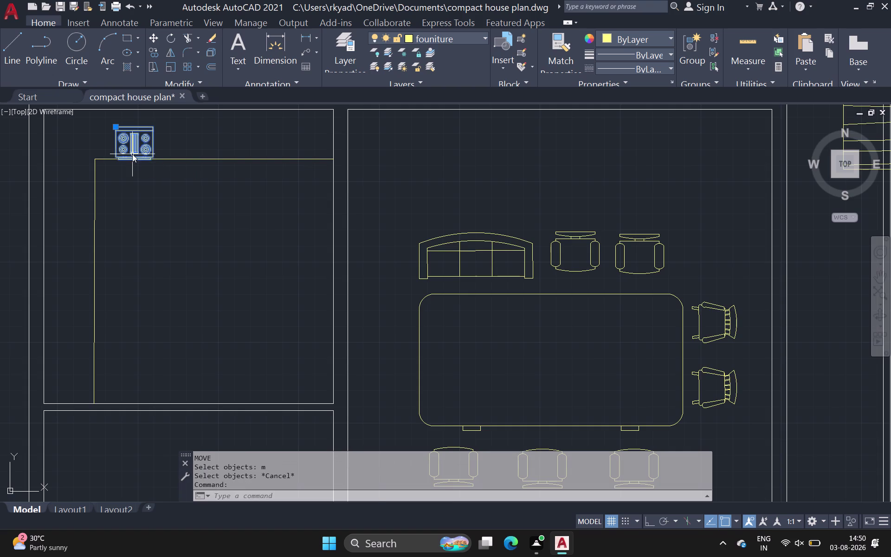
key(space)
click(133, 154)
click(130, 143)
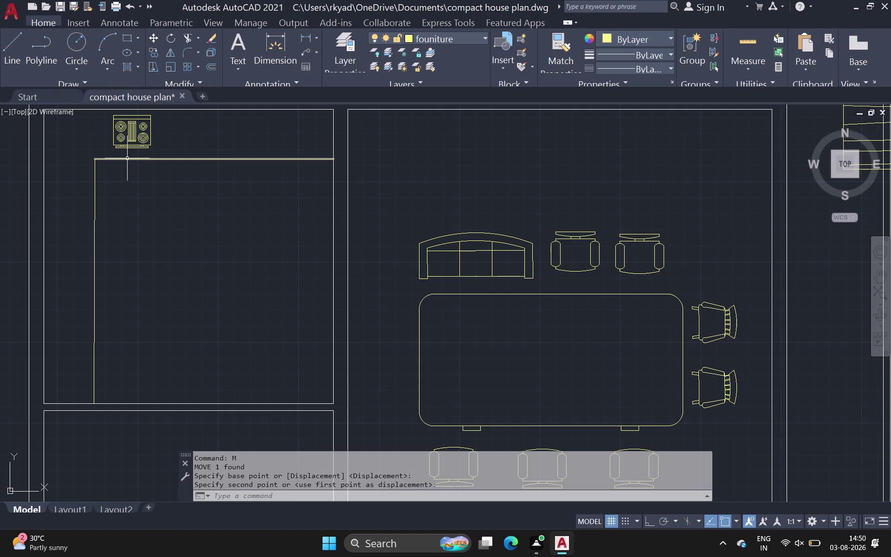
key(Escape)
scroll(down, 3)
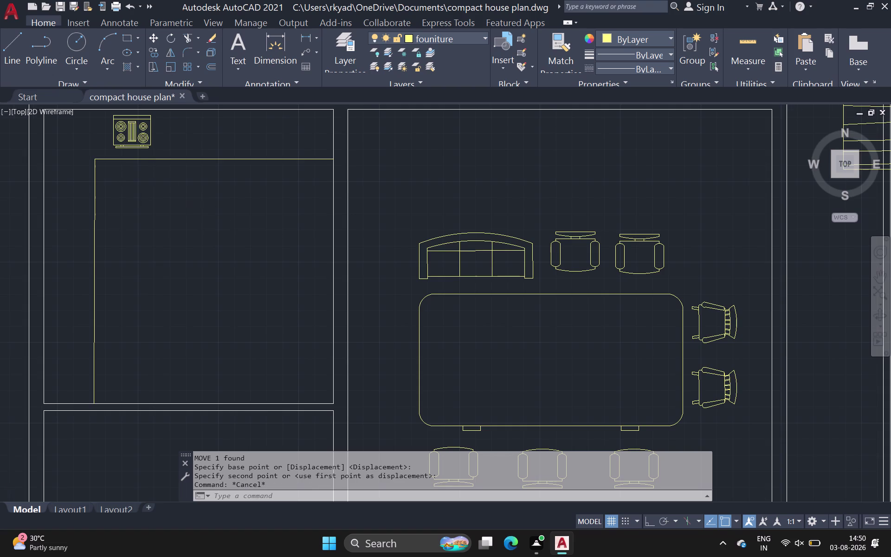
scroll(down, 3)
middle_drag(207, 222, 81, 200)
scroll(up, 3)
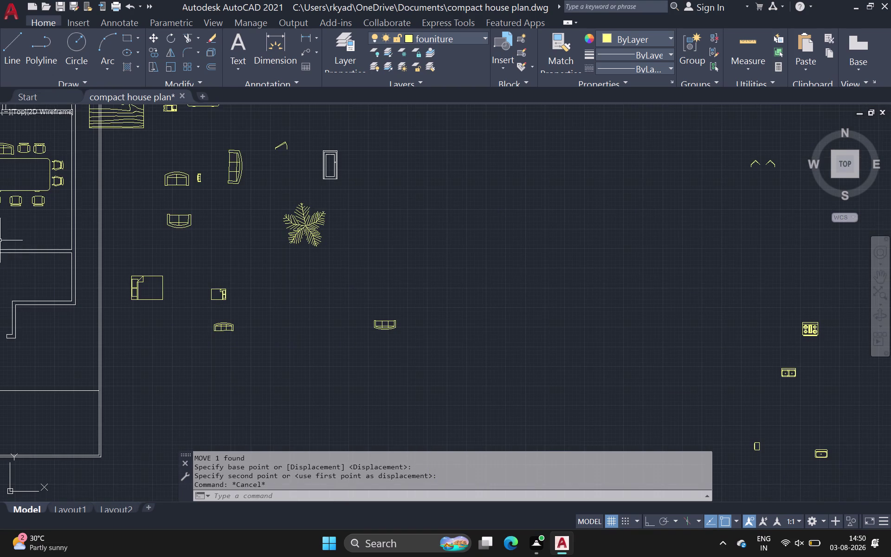
middle_drag(33, 243, 39, 242)
scroll(down, 3)
middle_drag(377, 259, 112, 212)
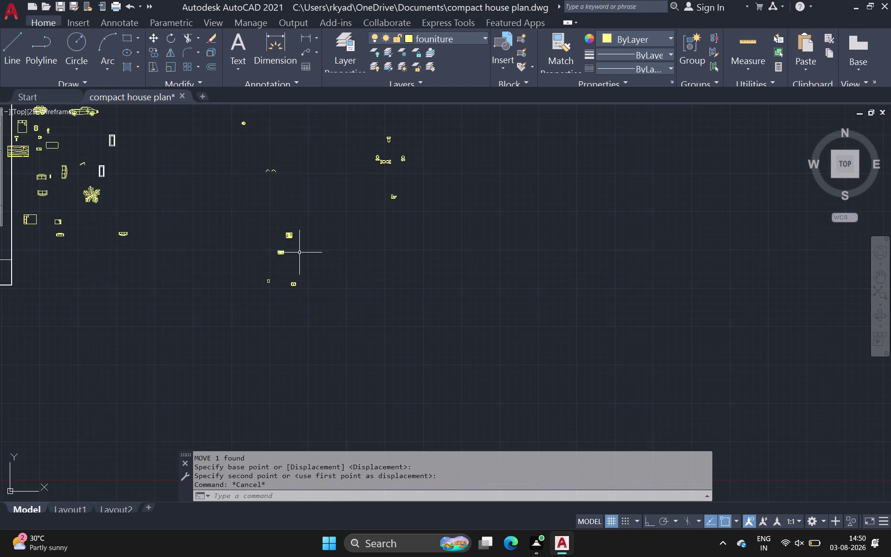
scroll(up, 3)
Window-select the double-bowl sink and rotate it about 90° to stand upright.
click(201, 230)
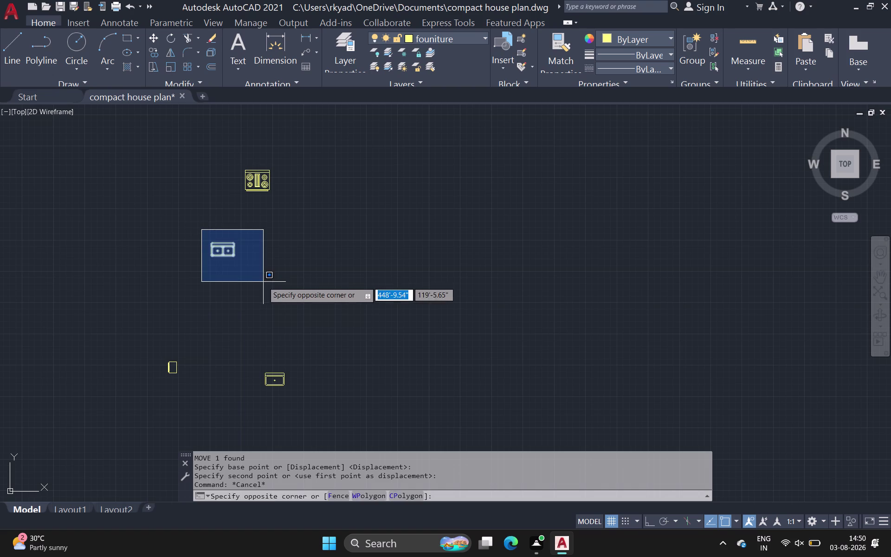
click(264, 280)
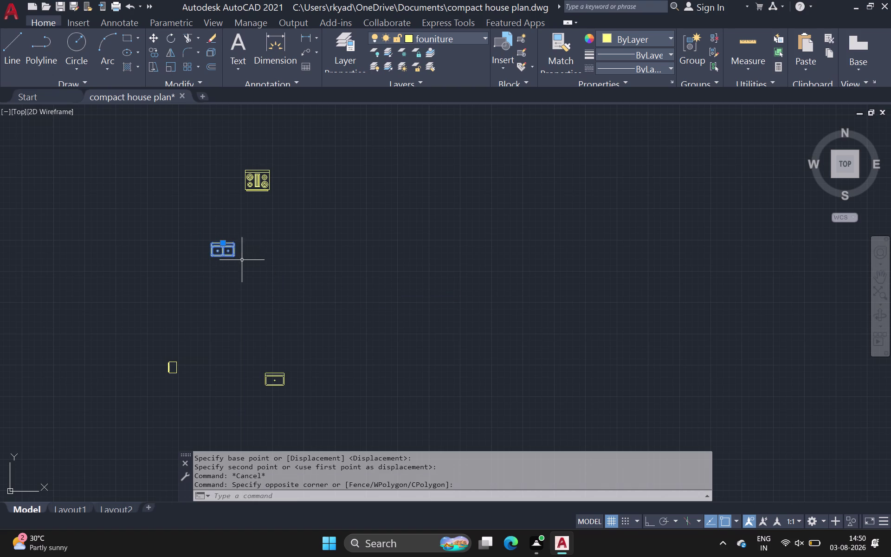
text(ro)
click(283, 286)
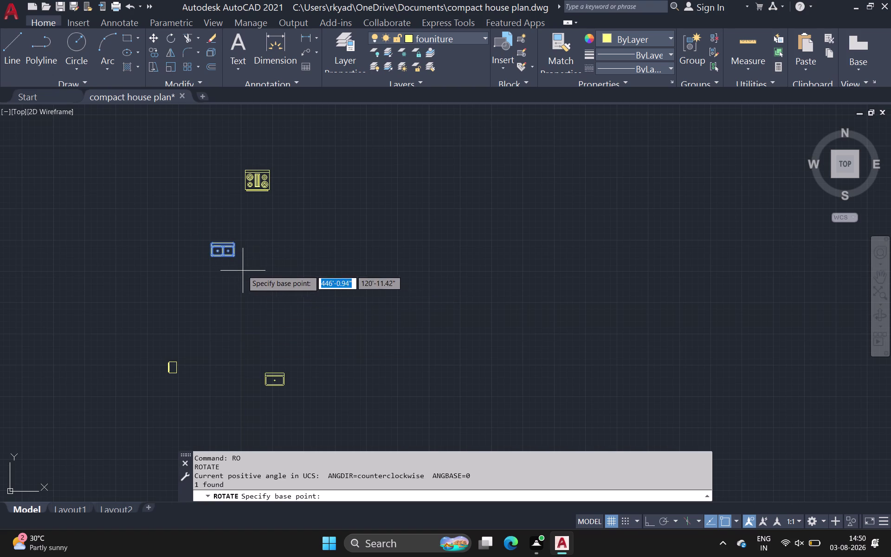
click(231, 258)
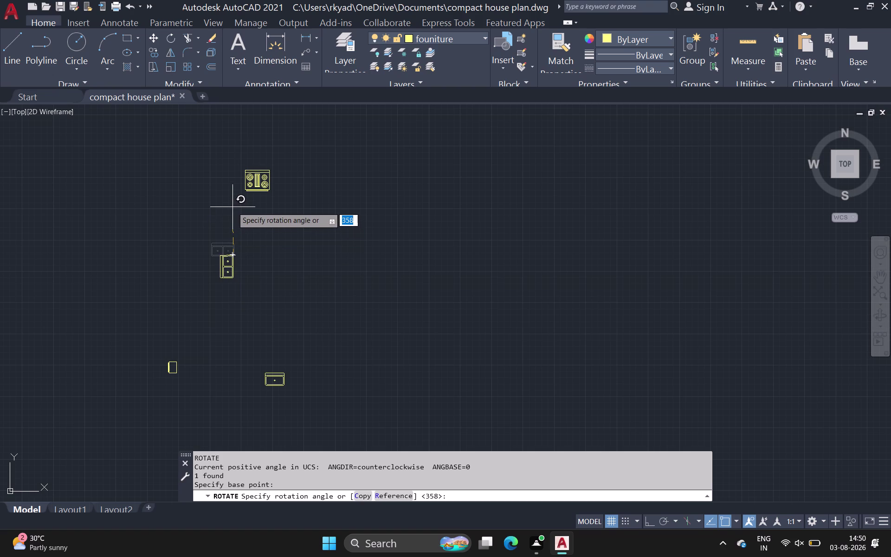
scroll(up, 3)
click(233, 207)
Scale the rotated sink up with a factor greater than 1.
drag(205, 270, 205, 278)
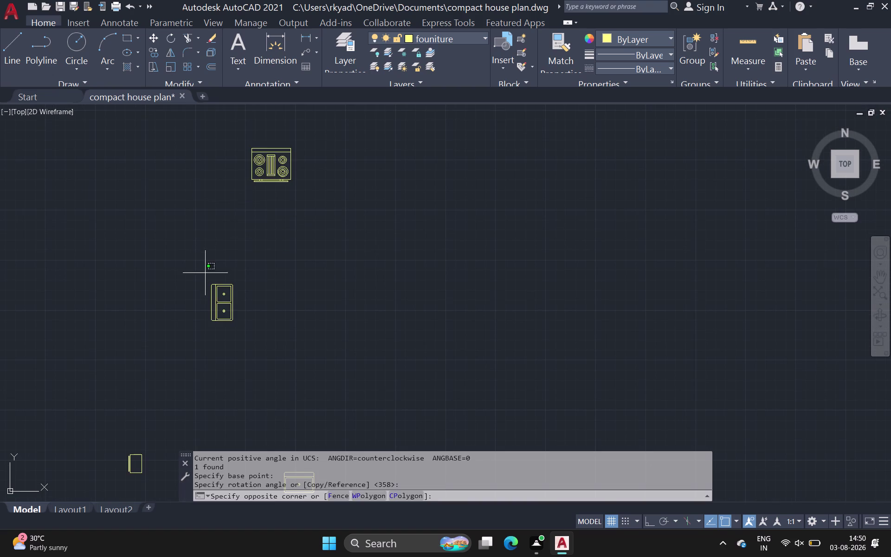
drag(205, 278, 208, 295)
click(254, 333)
key(s)
key(c)
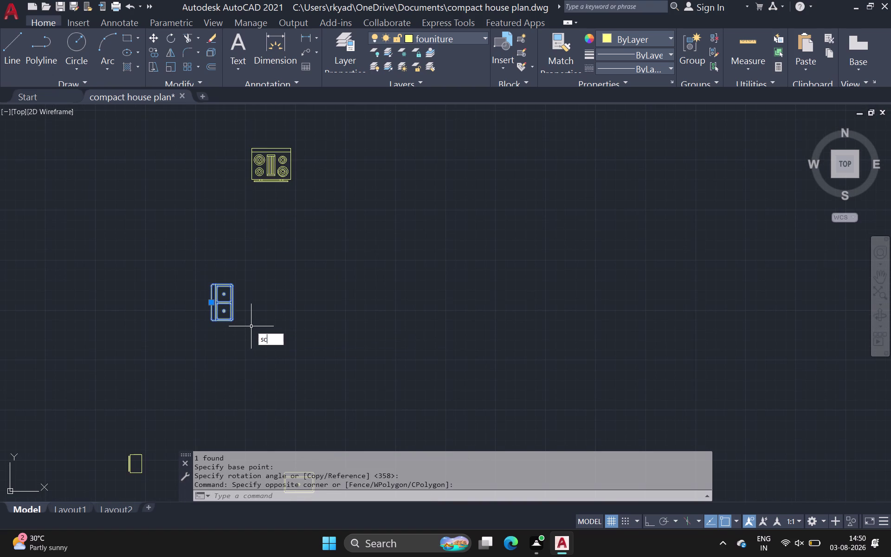
key(space)
scroll(up, 3)
click(226, 318)
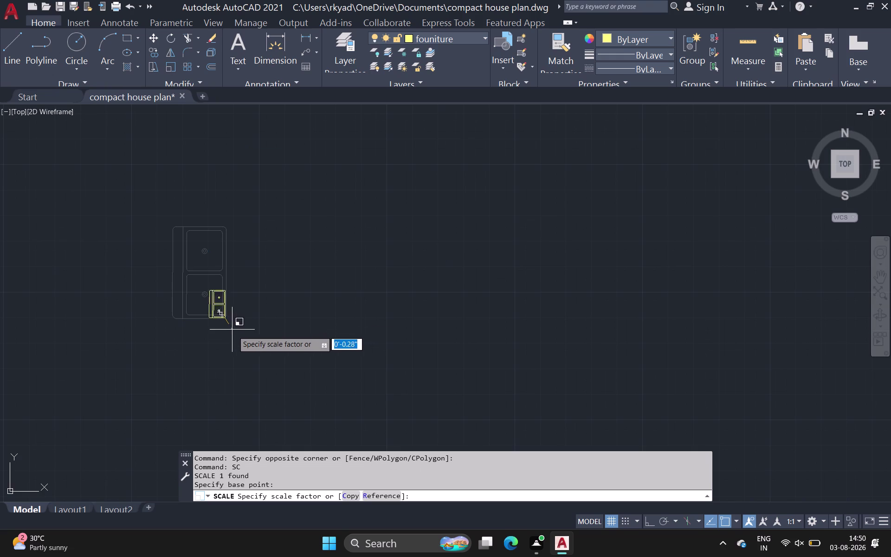
click(274, 387)
drag(108, 139, 117, 155)
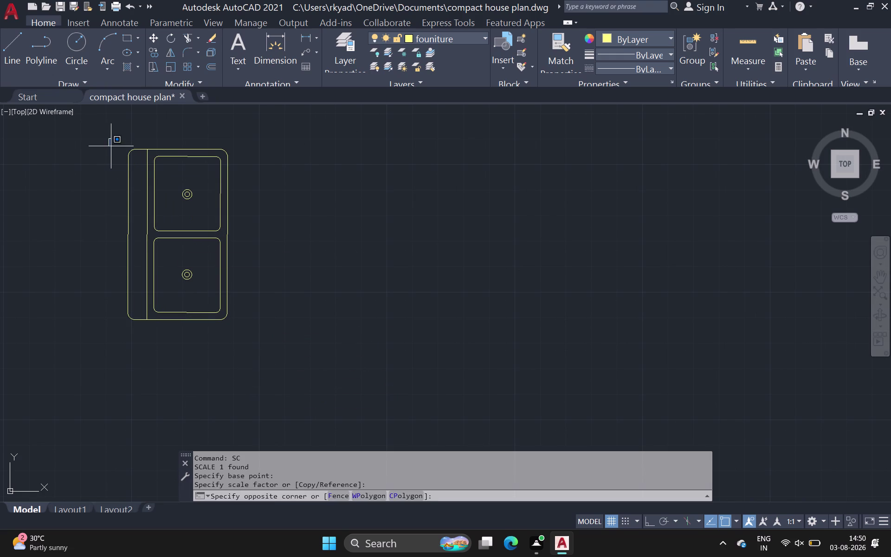
Select the enlarged sink and begin copying it.
click(306, 365)
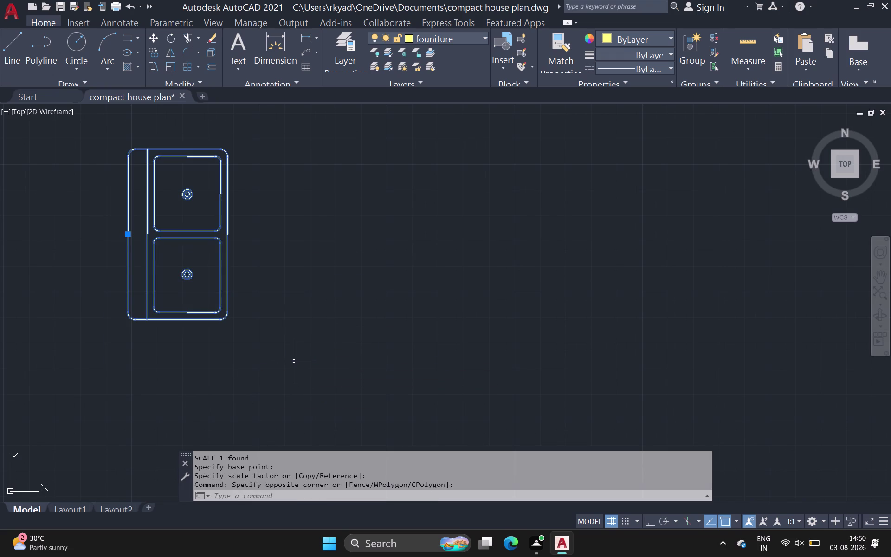
key(c)
key(o)
key(space)
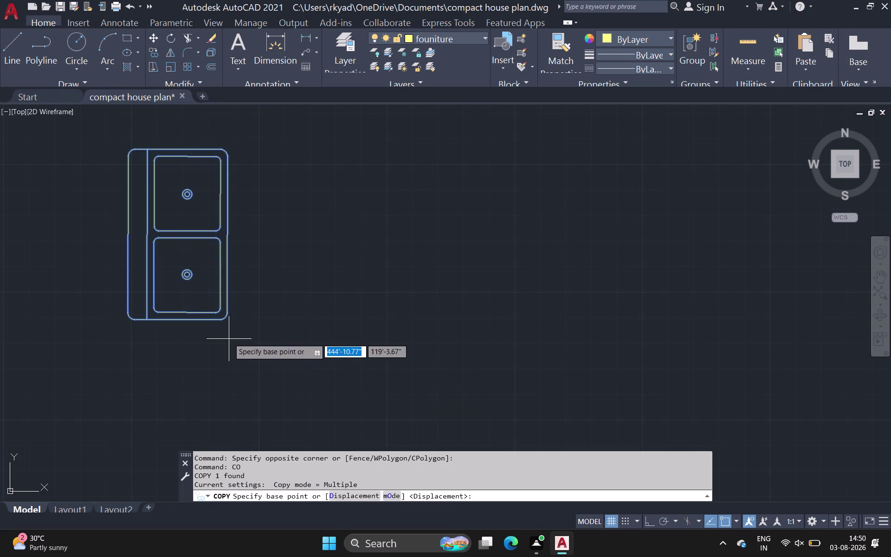
Place a copy of the double sink inside the kitchen.
click(219, 322)
scroll(down, 3)
middle_drag(72, 326, 285, 327)
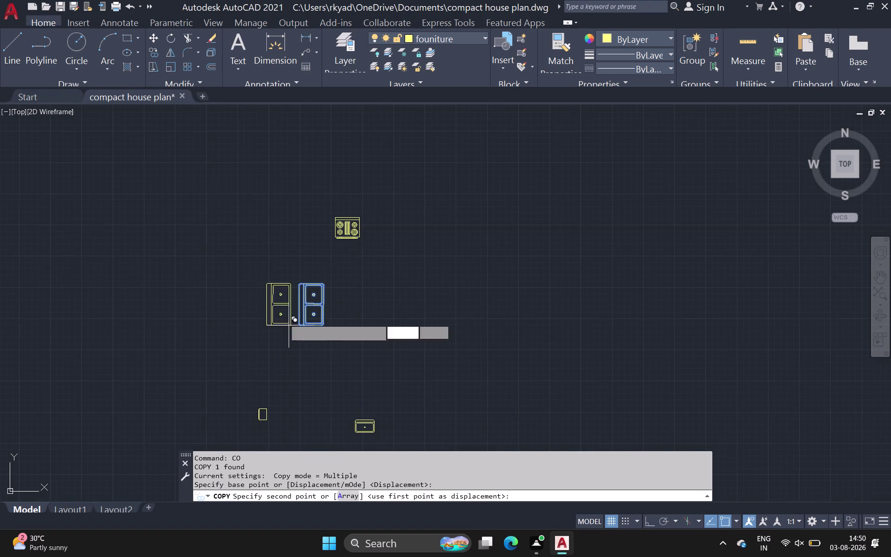
scroll(down, 3)
middle_drag(12, 283, 282, 308)
scroll(down, 3)
middle_drag(0, 280, 338, 338)
scroll(up, 3)
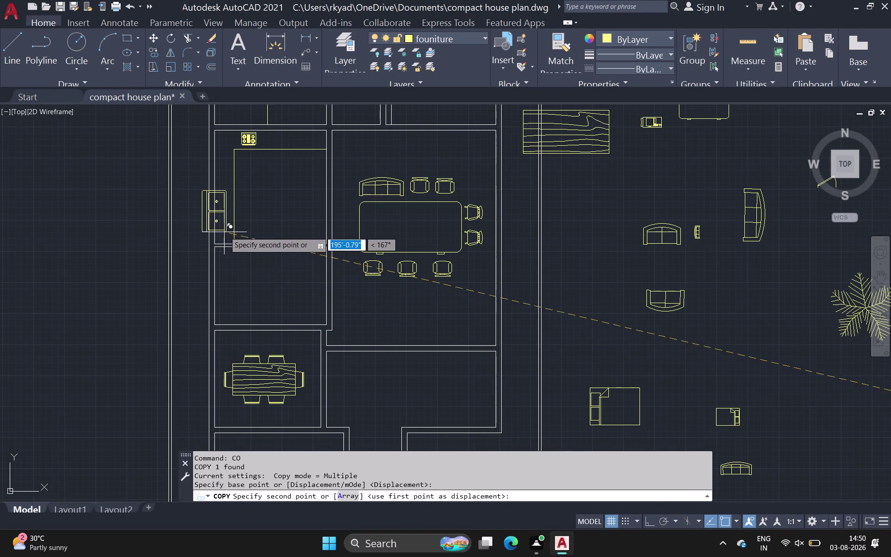
click(262, 226)
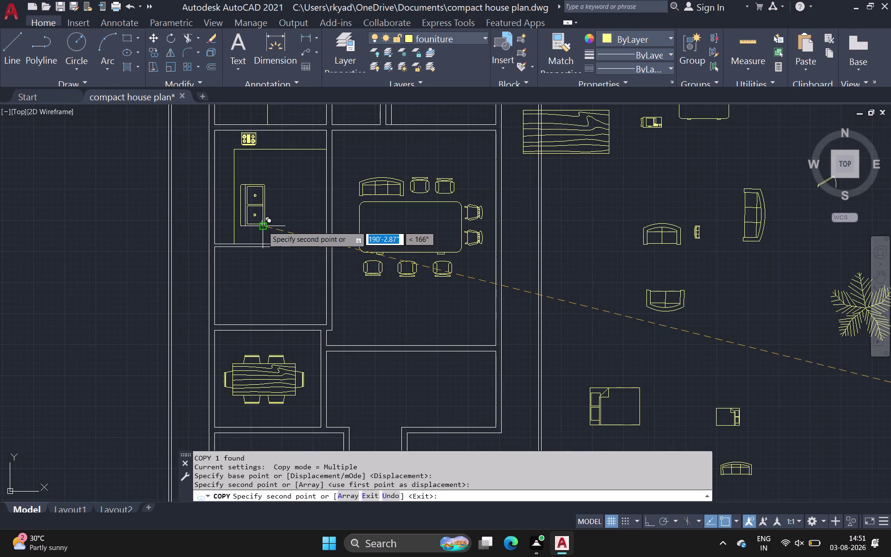
key(Escape)
Scale the kitchen sink copy down to a smaller size.
scroll(up, 3)
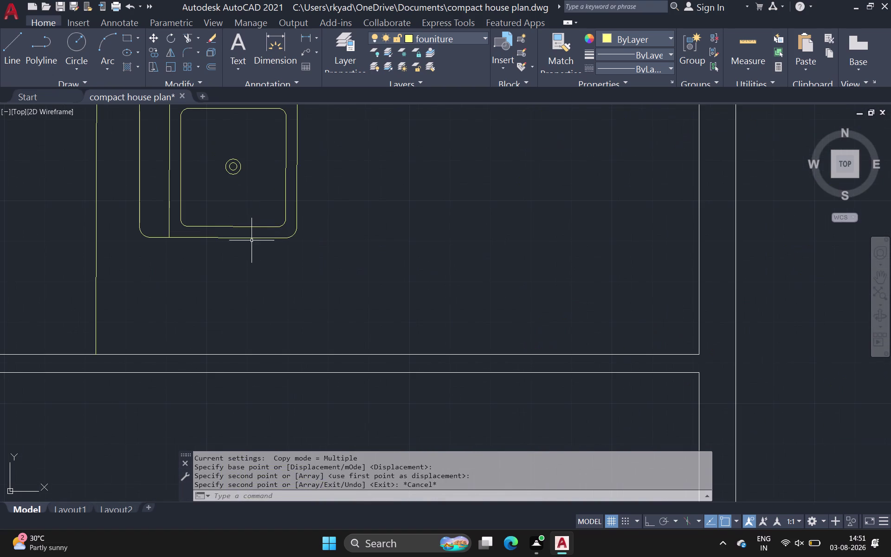
click(259, 239)
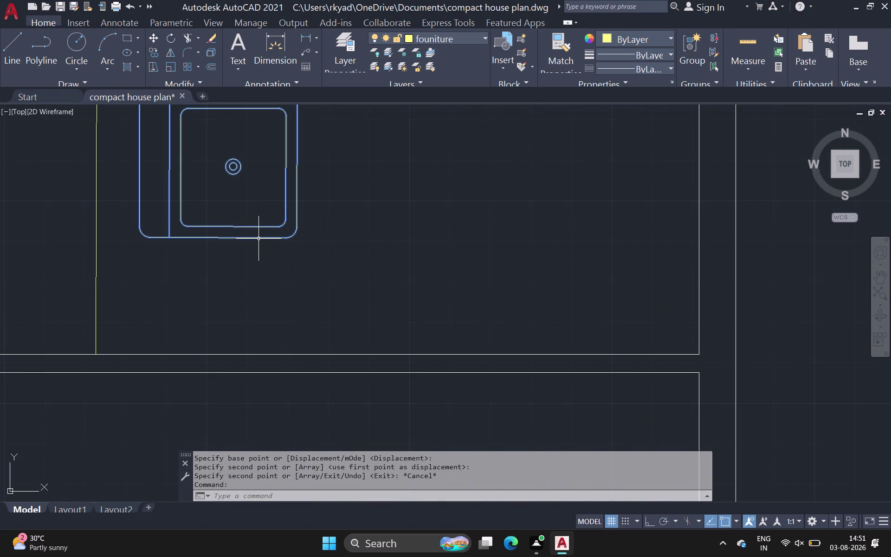
text(sc)
key(space)
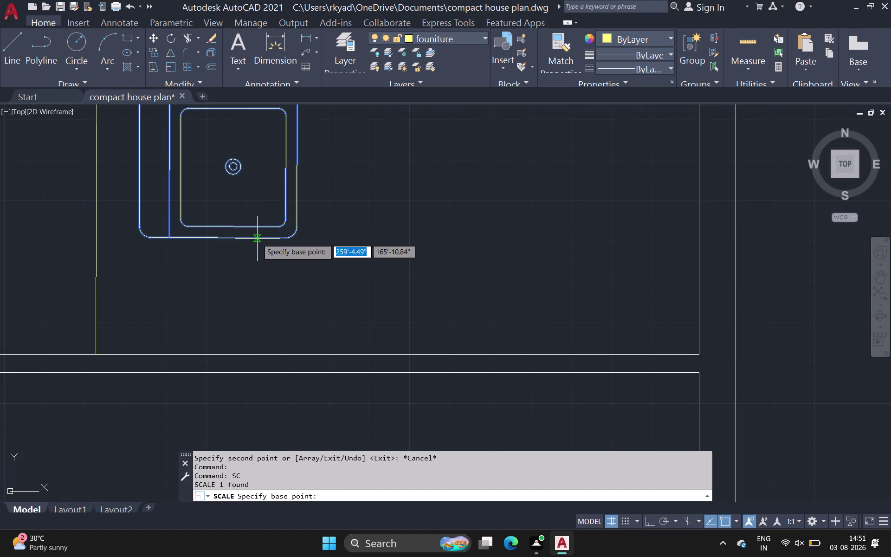
click(140, 235)
scroll(down, 3)
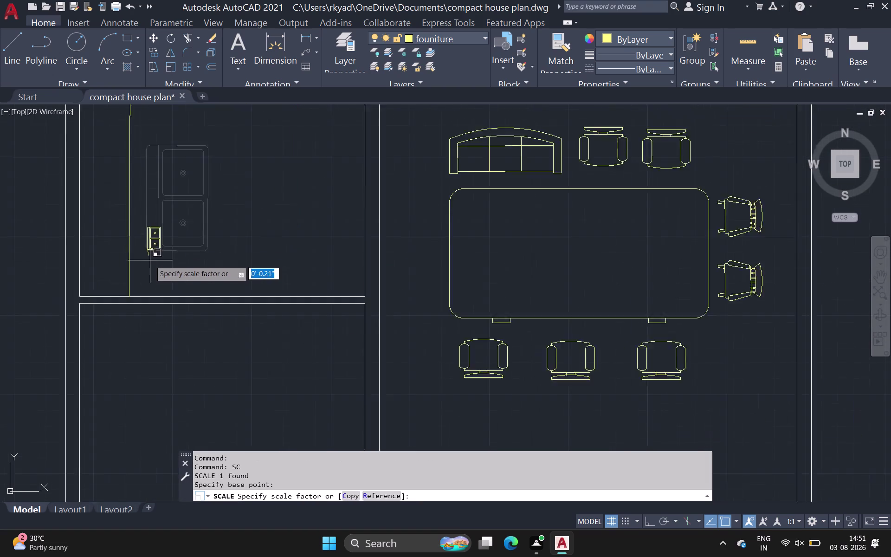
scroll(down, 3)
middle_click(151, 262)
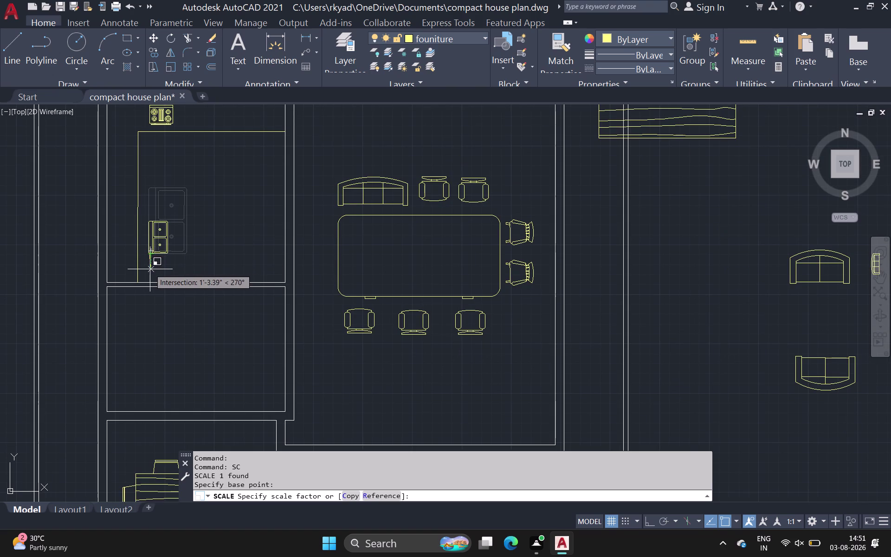
click(149, 271)
Move the resized sink against the kitchen's left wall.
click(165, 254)
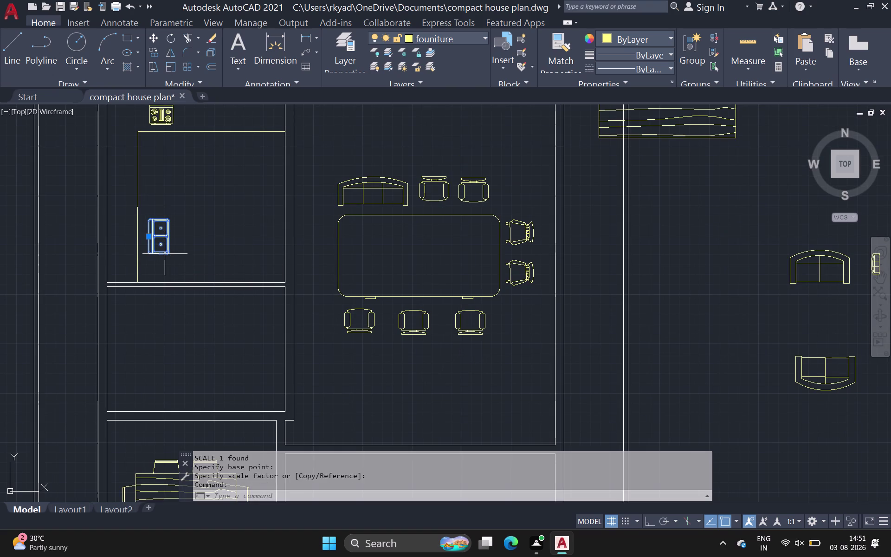
text(m)
key(space)
click(164, 254)
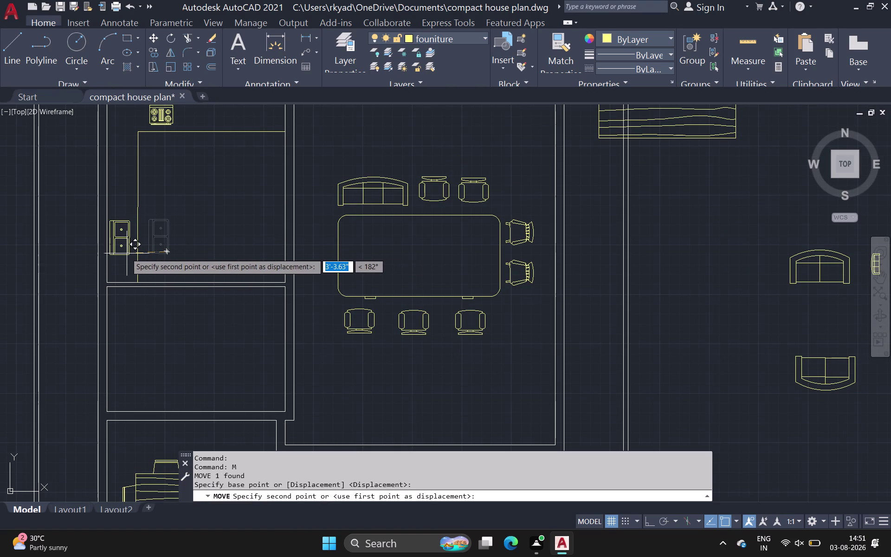
click(128, 254)
key(Escape)
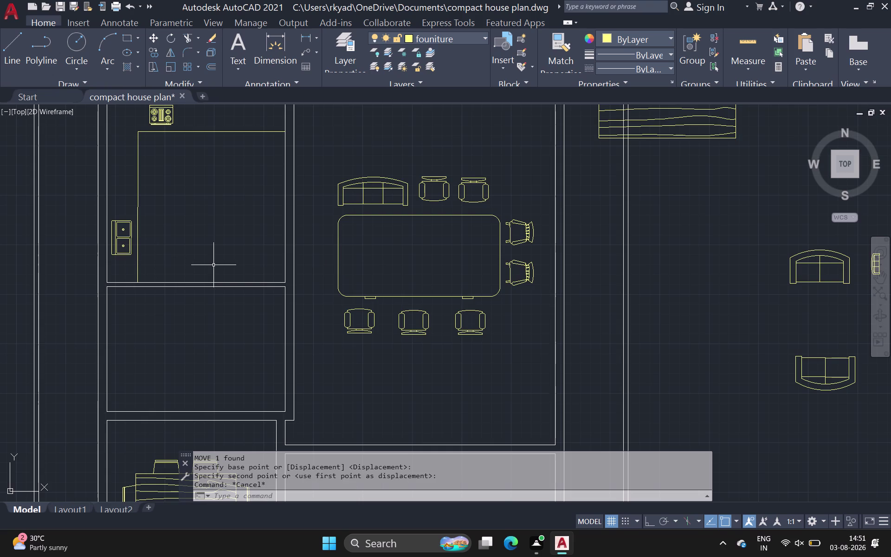
scroll(down, 3)
middle_drag(246, 247, 141, 259)
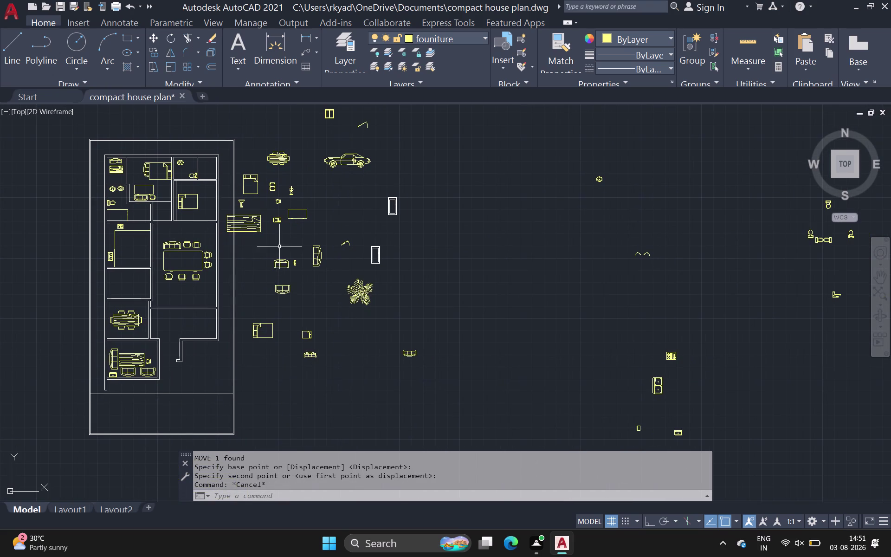
Move the wood-grain rectangle right into open space among the loose blocks.
click(259, 230)
key(n)
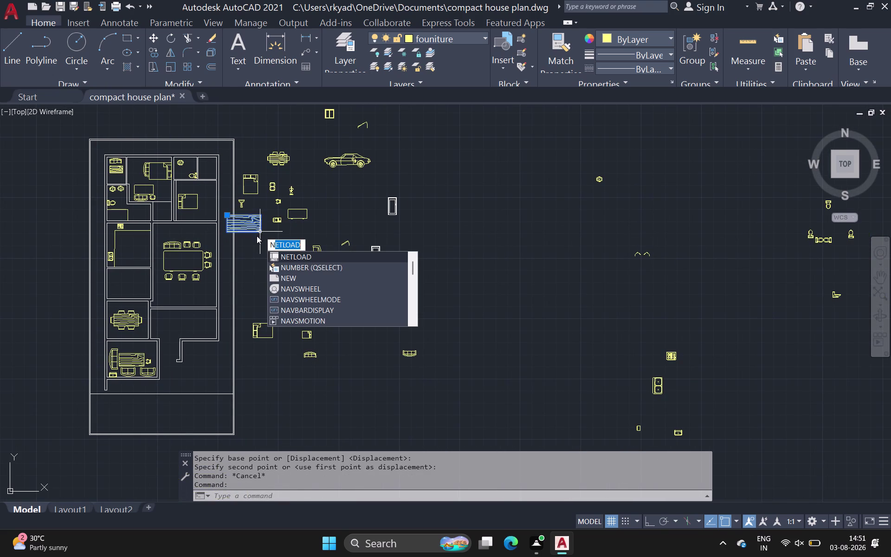
key(BackSpace)
key(BackSpace)
key(m)
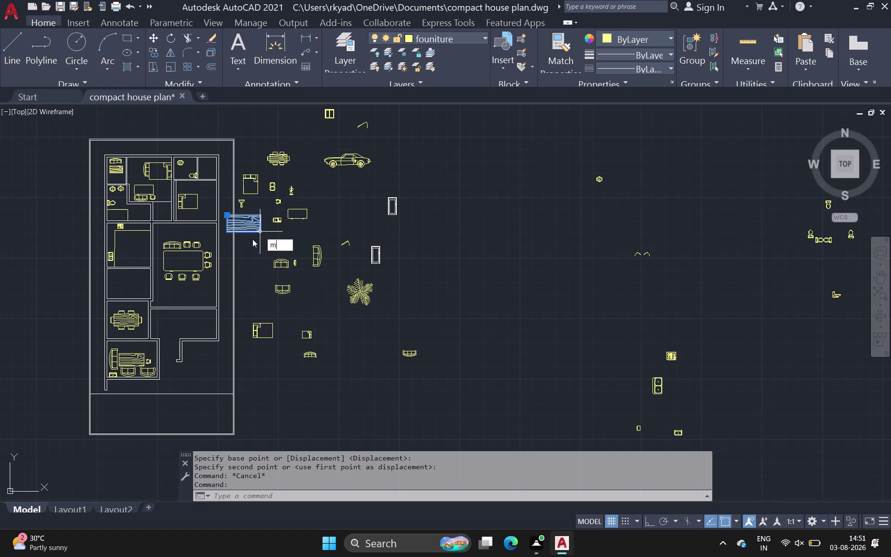
key(space)
click(252, 233)
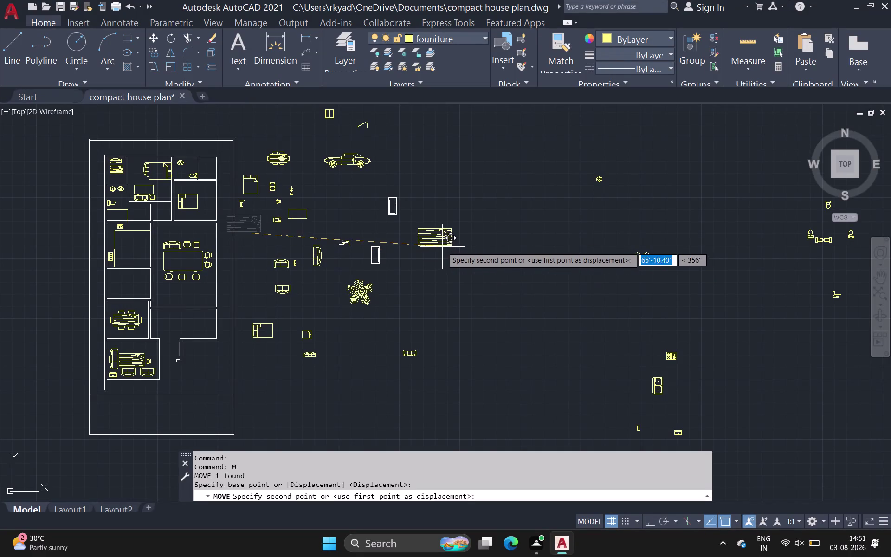
click(443, 246)
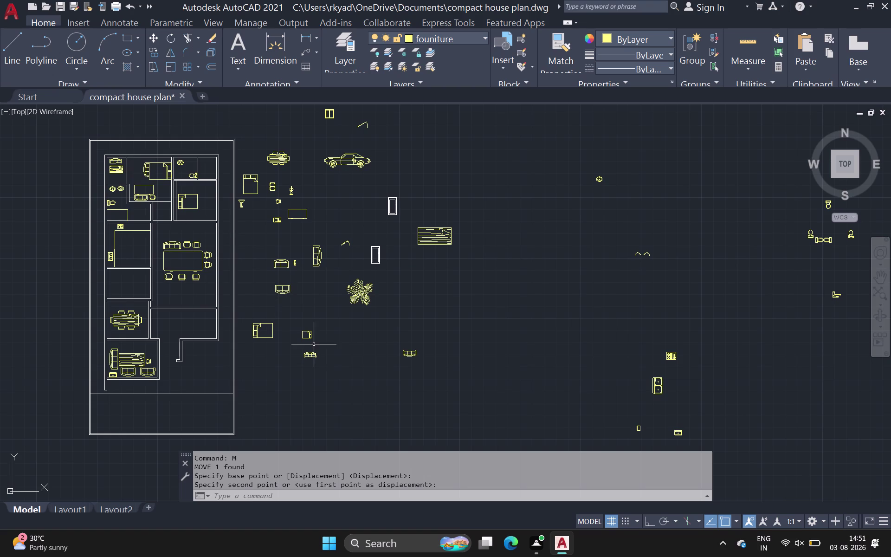
scroll(up, 3)
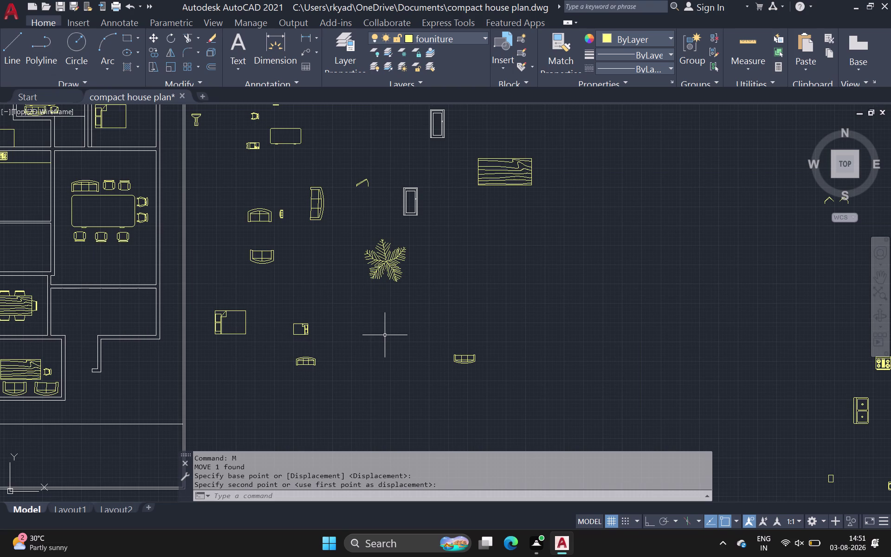
drag(301, 177, 309, 191)
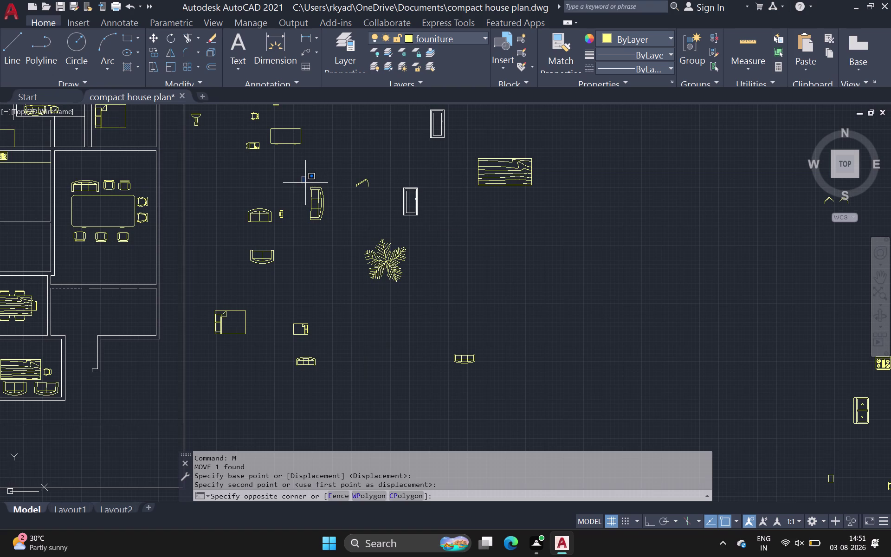
Scale the curved seat block down to a smaller size.
click(333, 232)
text(sc)
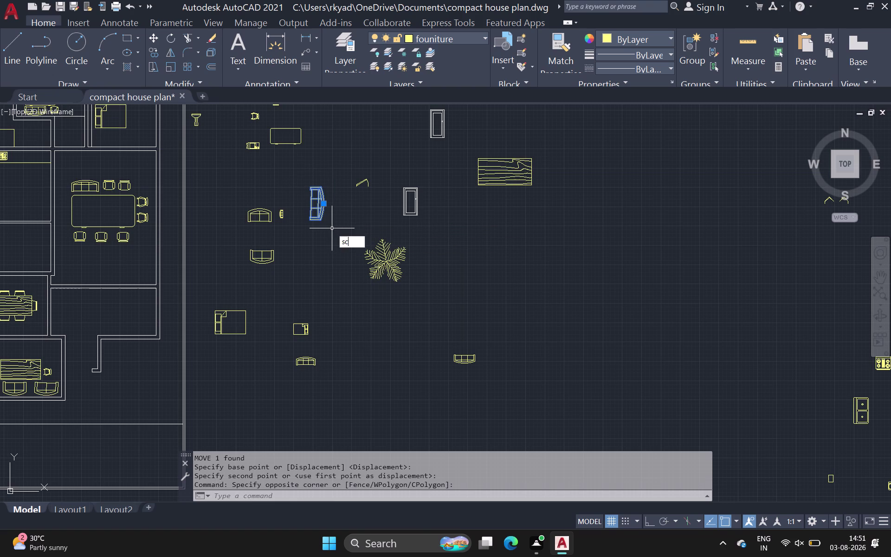
key(space)
click(323, 221)
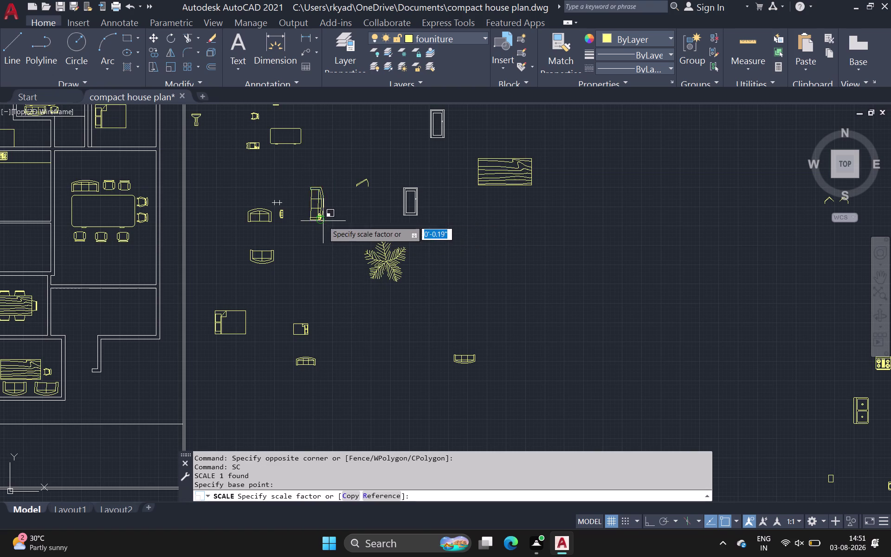
click(325, 211)
Copy the curved seat toward the top rooms, then undo the misplaced copy.
click(323, 211)
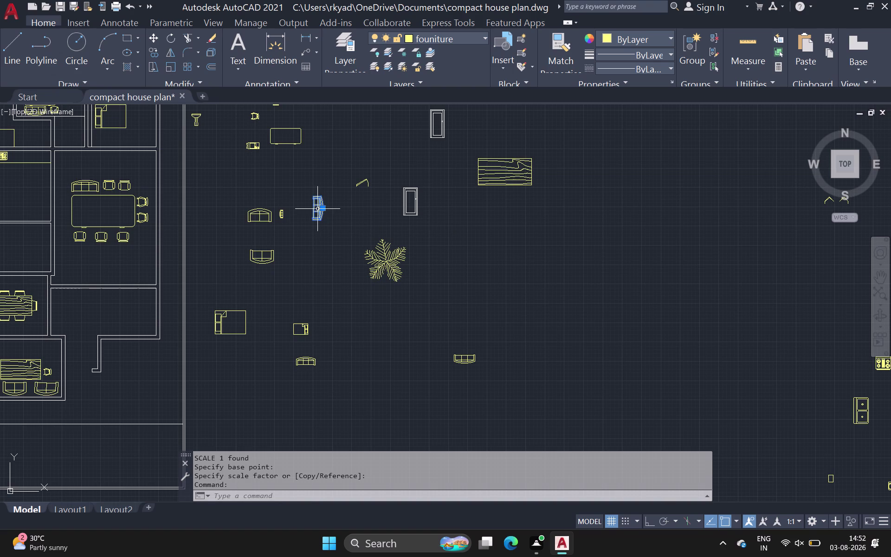
key(c)
key(o)
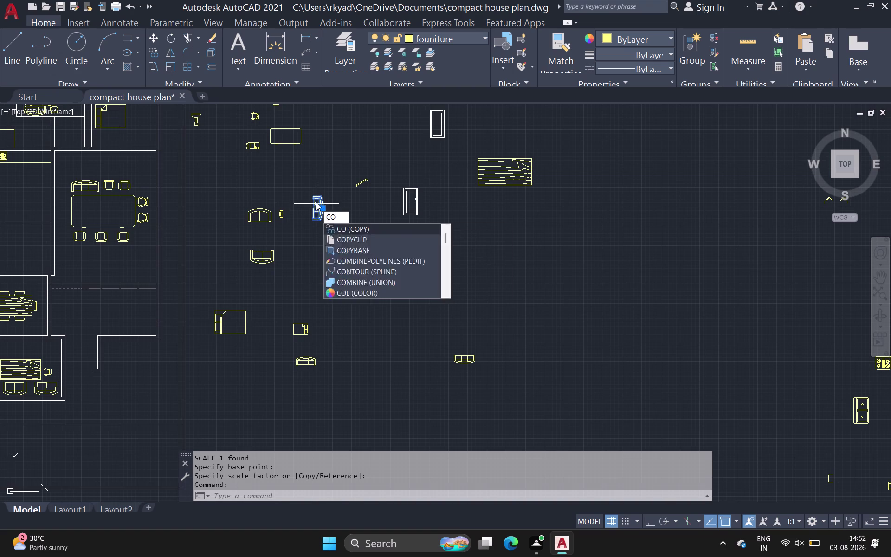
key(space)
click(317, 199)
scroll(down, 3)
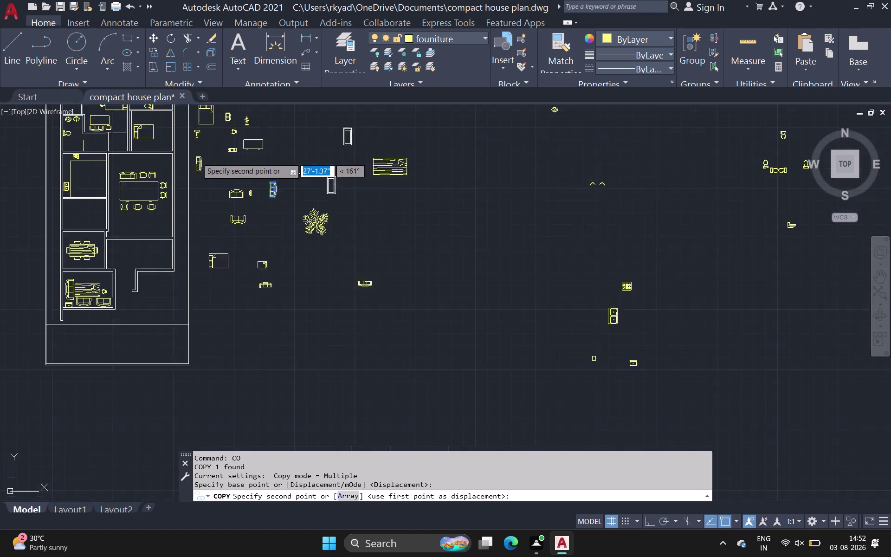
middle_drag(197, 158, 202, 176)
scroll(down, 3)
scroll(up, 3)
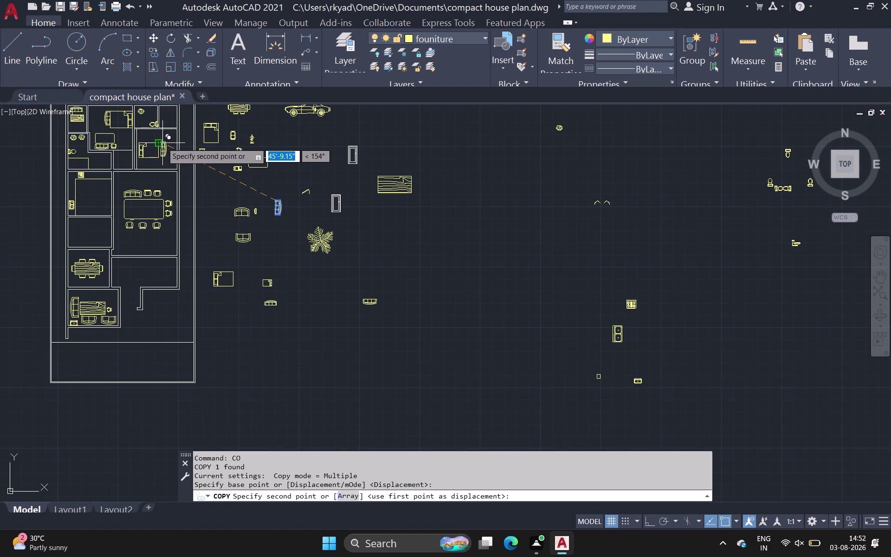
click(163, 142)
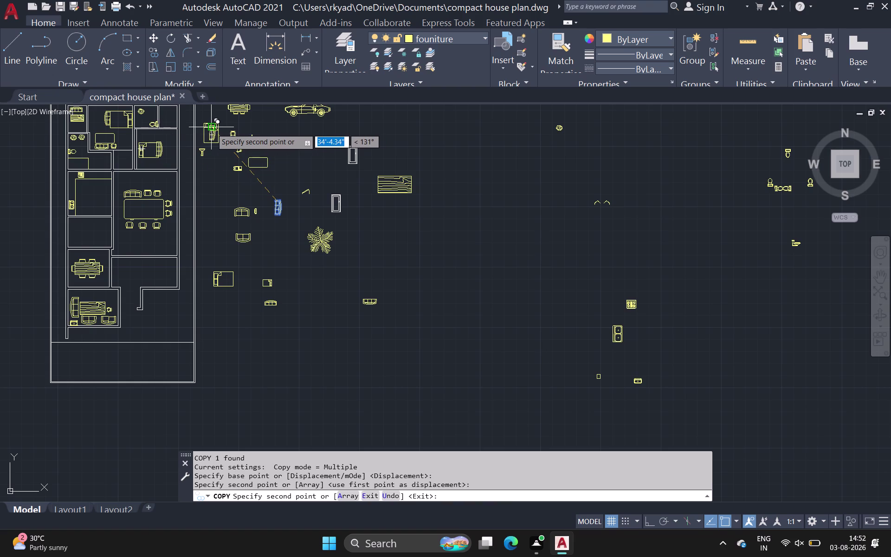
key(ctrl+z)
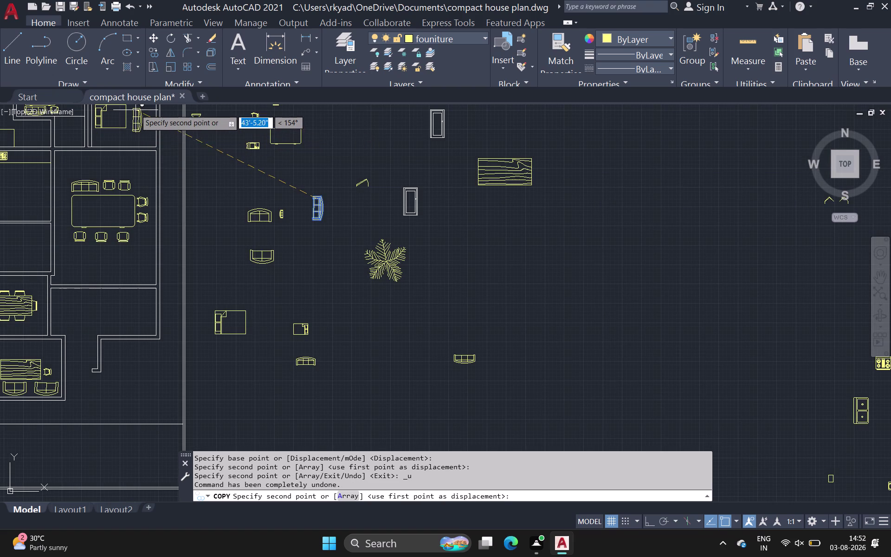
Place a copy of the curved seat inside the bedroom beside the wall.
scroll(up, 3)
click(136, 103)
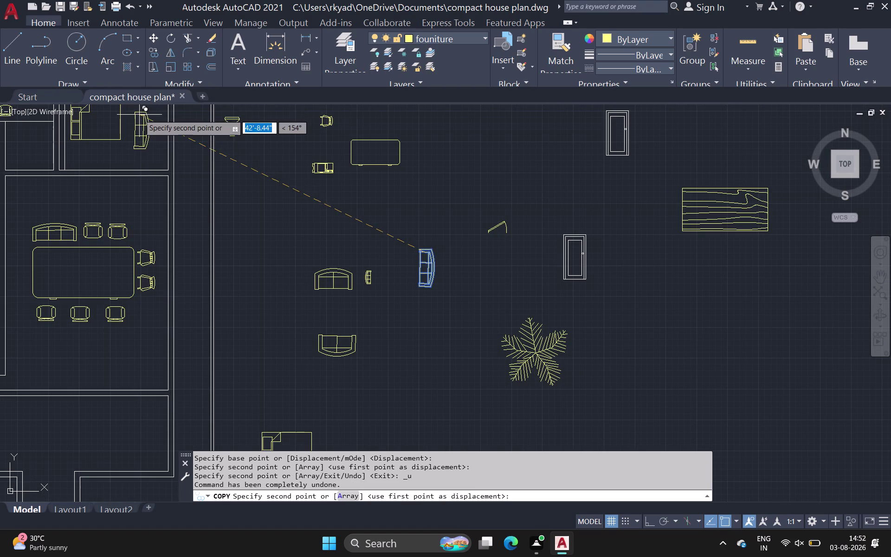
middle_drag(139, 115, 151, 176)
click(145, 163)
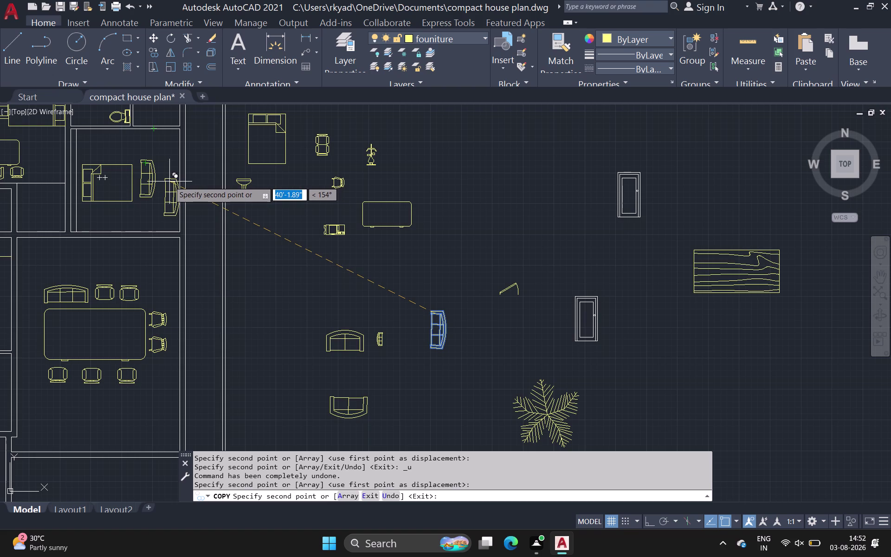
scroll(down, 3)
middle_drag(126, 218, 564, 251)
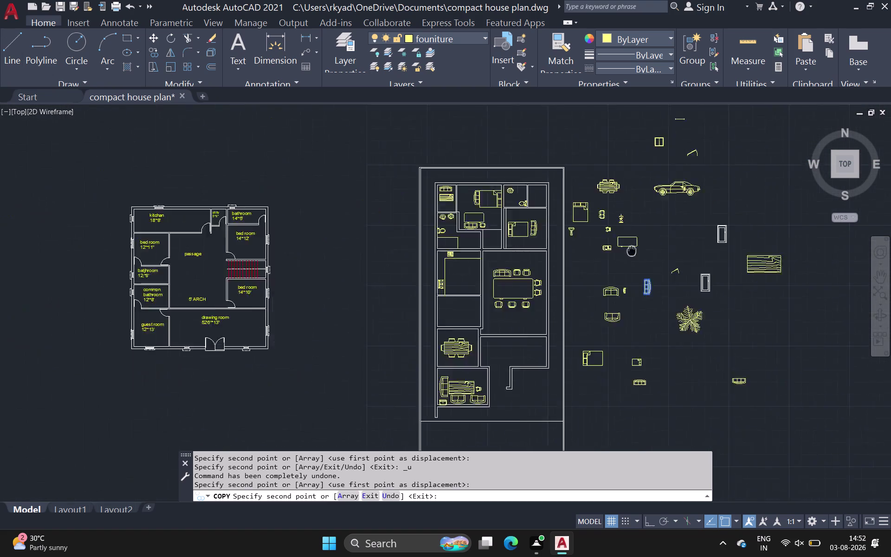
middle_drag(564, 251, 819, 250)
scroll(up, 3)
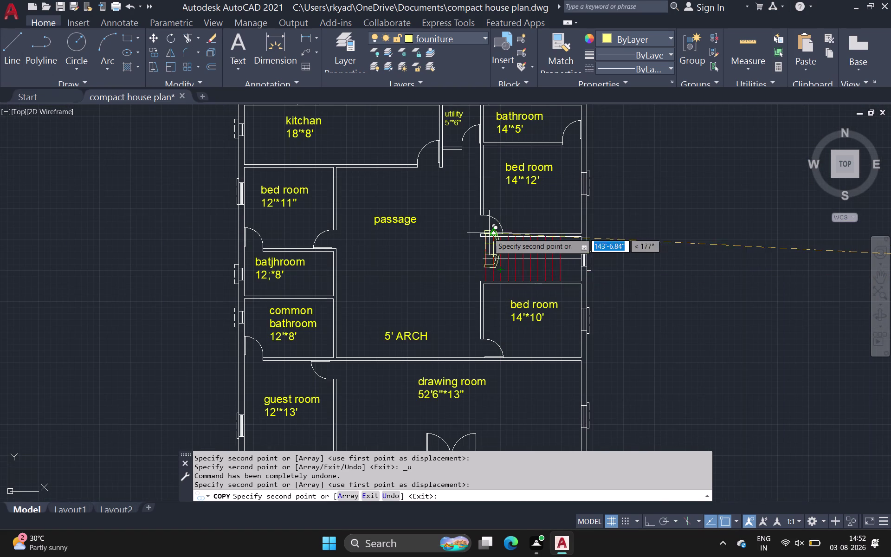
middle_drag(464, 241, 20, 211)
scroll(down, 3)
middle_drag(281, 215, 42, 217)
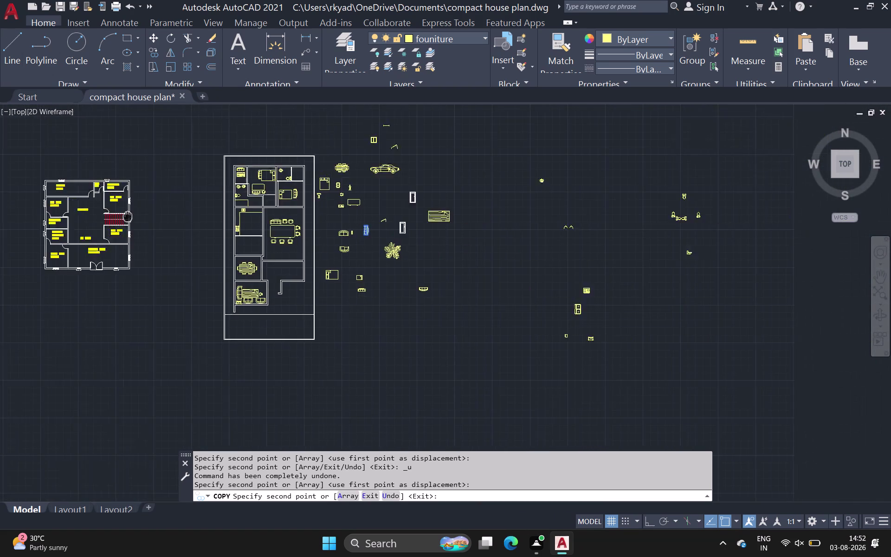
middle_drag(43, 217, 40, 216)
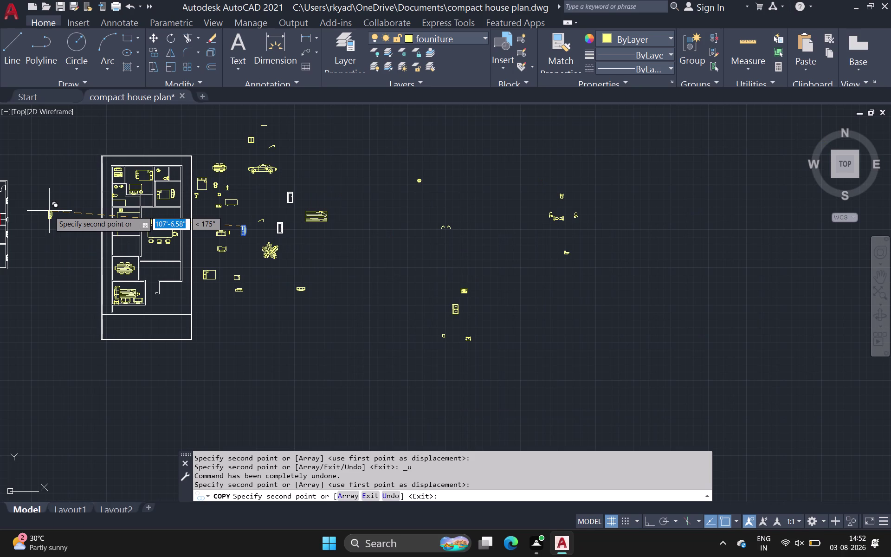